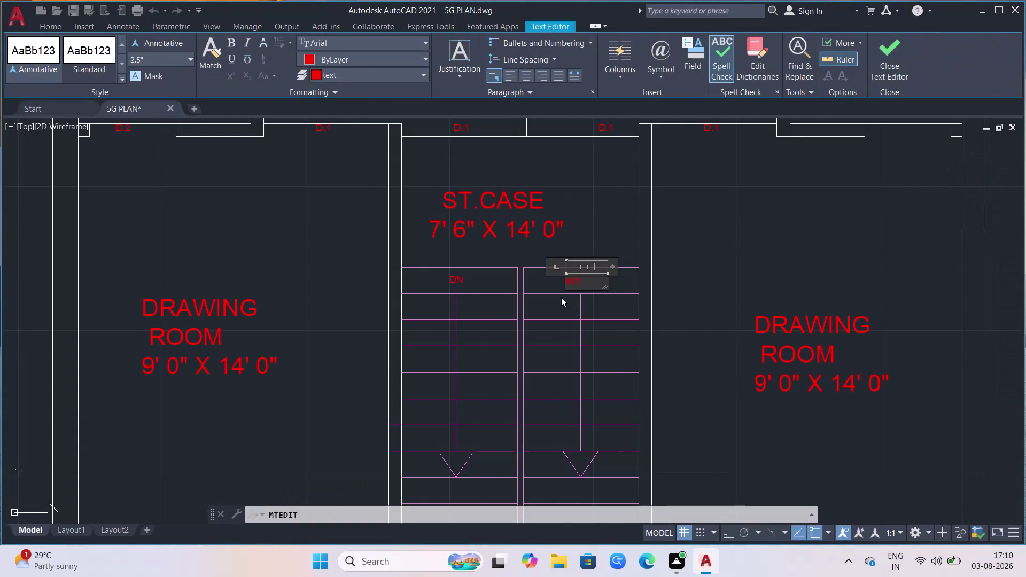
Replace the right stair flight's label text with UP, beside the DN flight.
click(585, 284)
key(BackSpace)
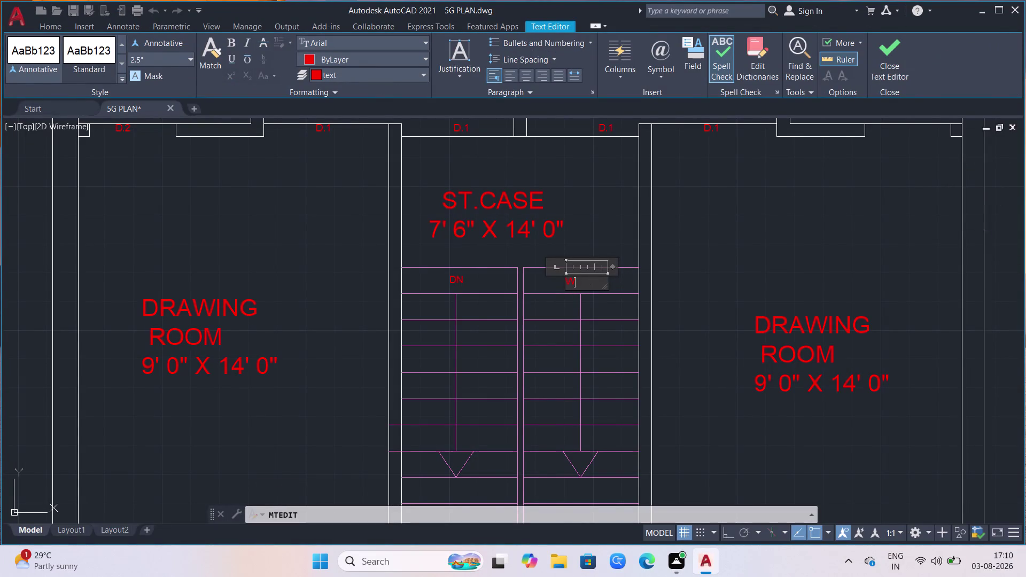
key(BackSpace)
text(UP)
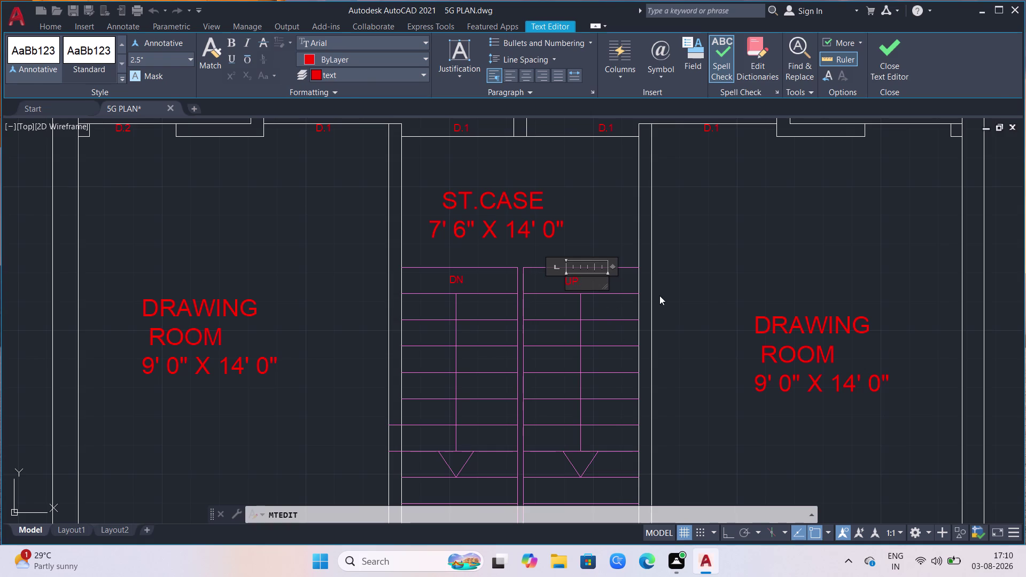
click(728, 229)
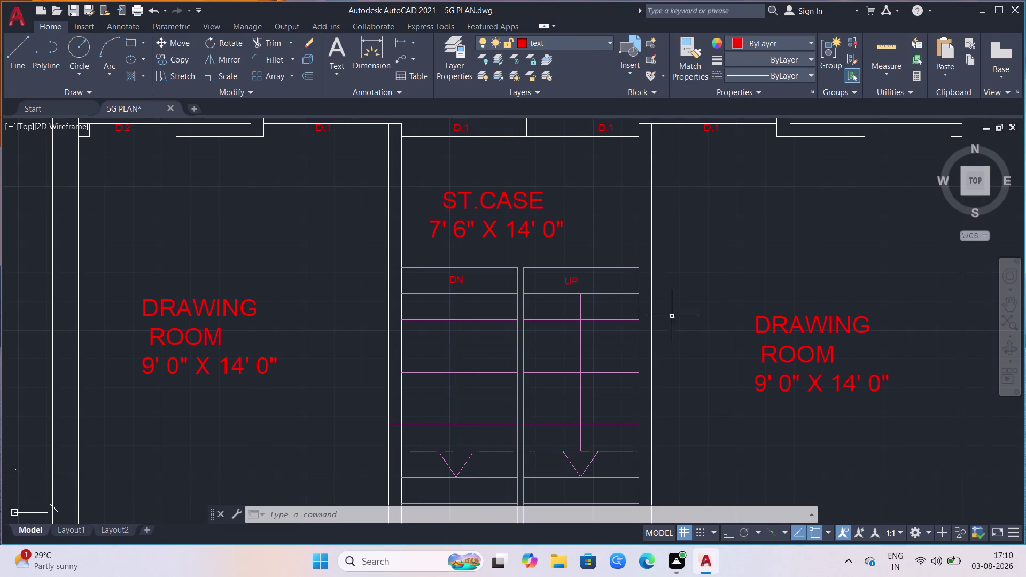
Erase the GATE label, gate lines and PROJECTION text below the staircase.
scroll(down, 3)
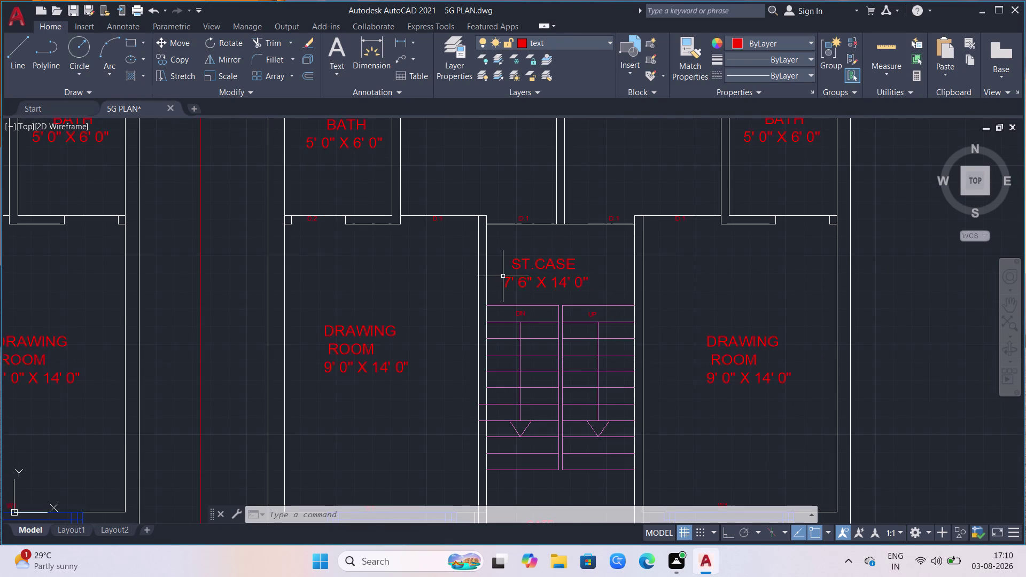
scroll(down, 3)
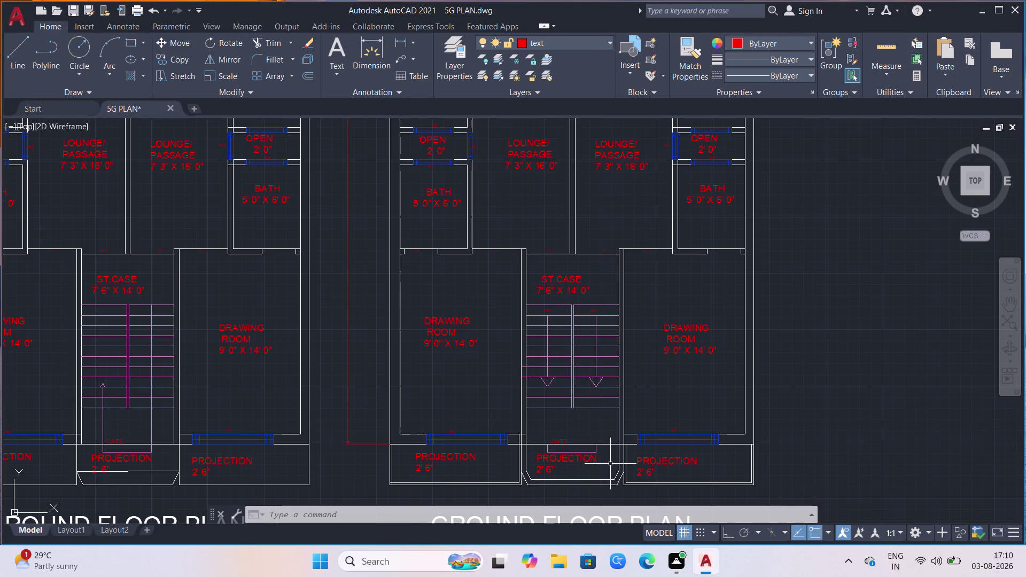
scroll(up, 3)
scroll(up, 3)
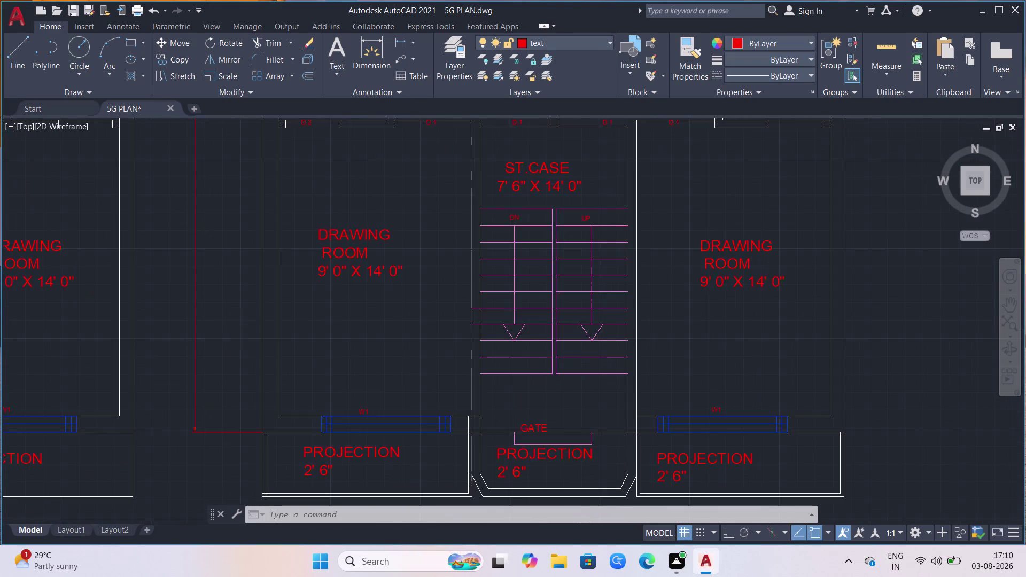
click(595, 432)
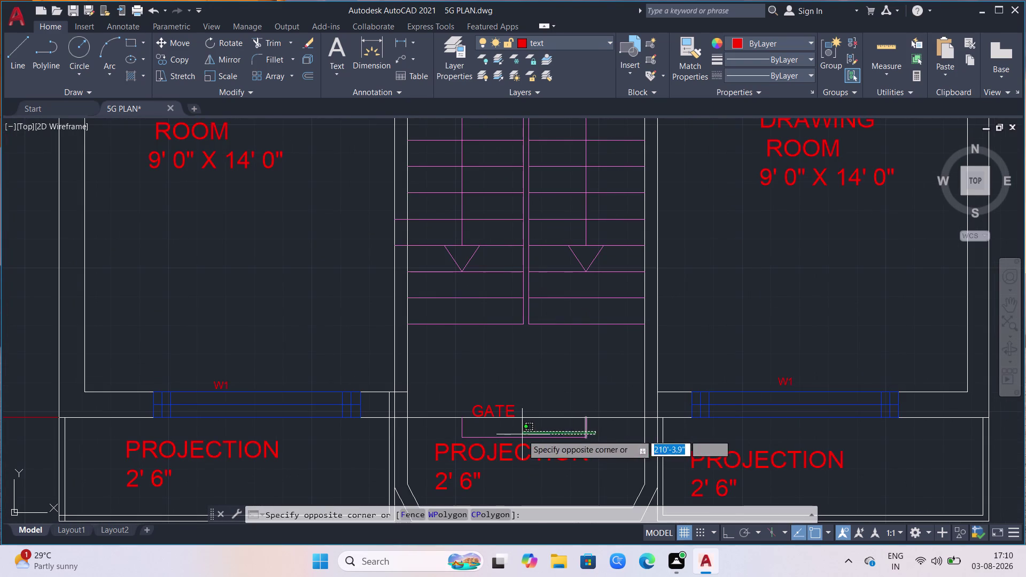
click(427, 464)
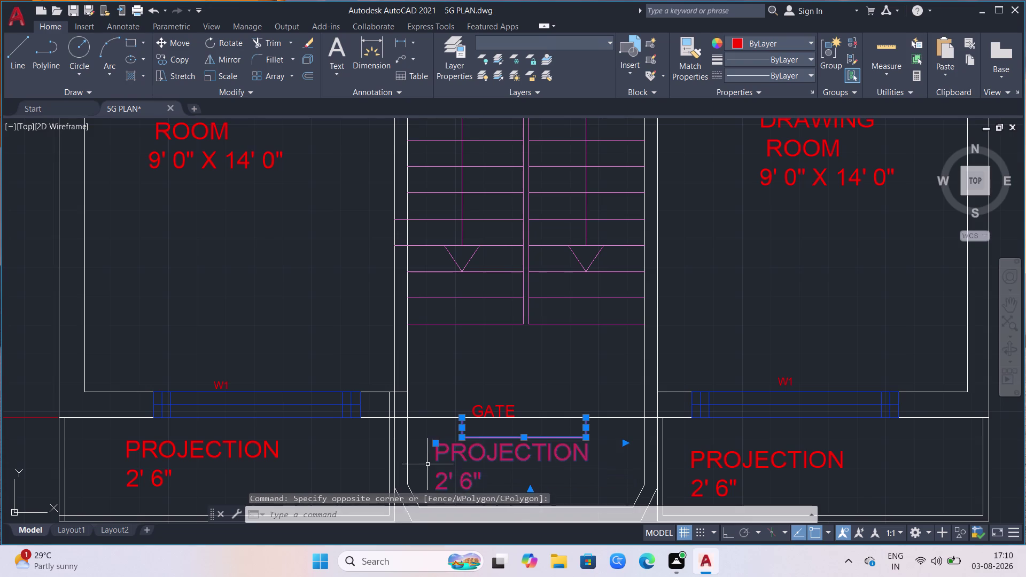
click(512, 413)
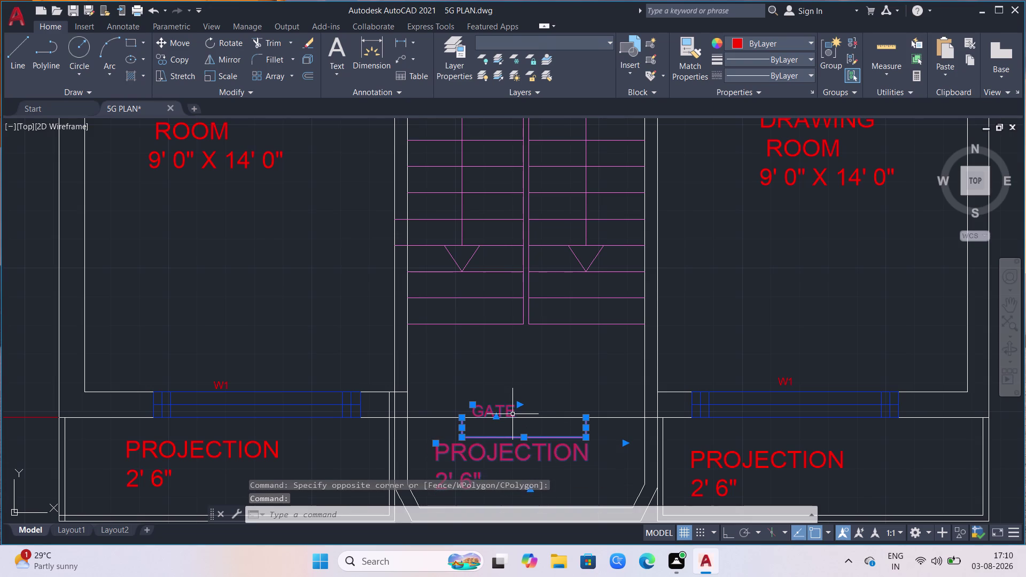
key(Delete)
scroll(down, 3)
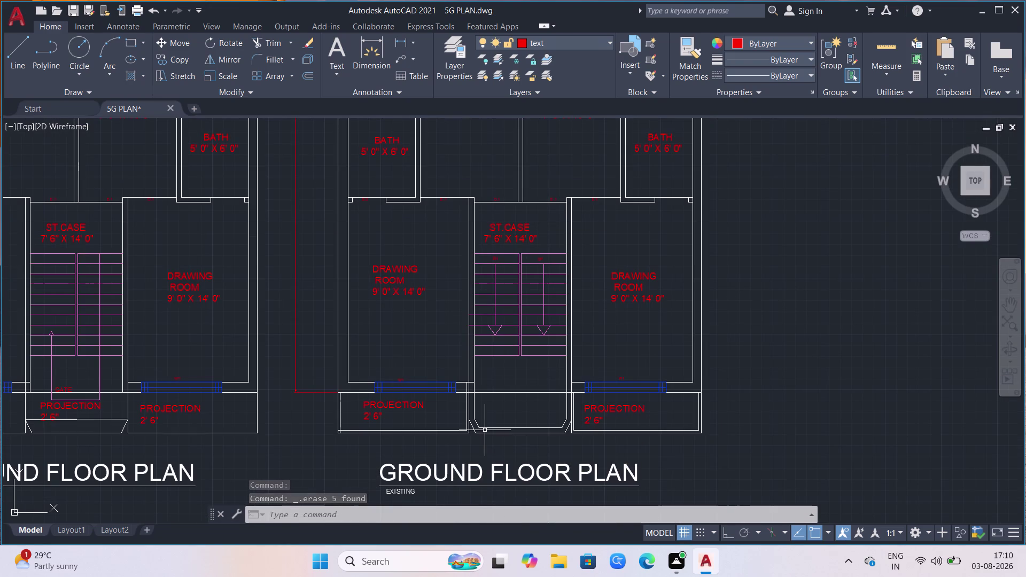
scroll(up, 3)
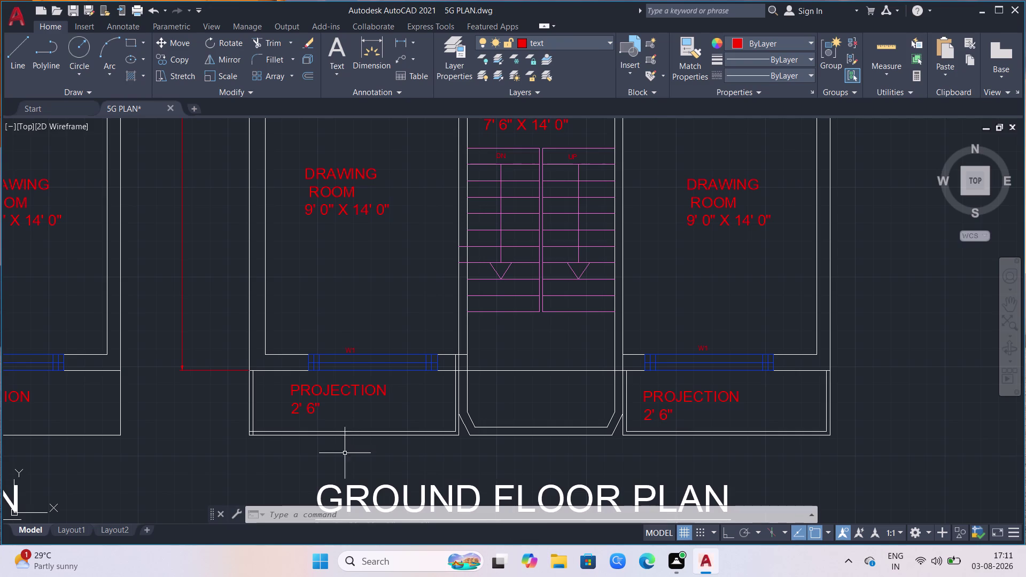
scroll(up, 3)
scroll(up, 3)
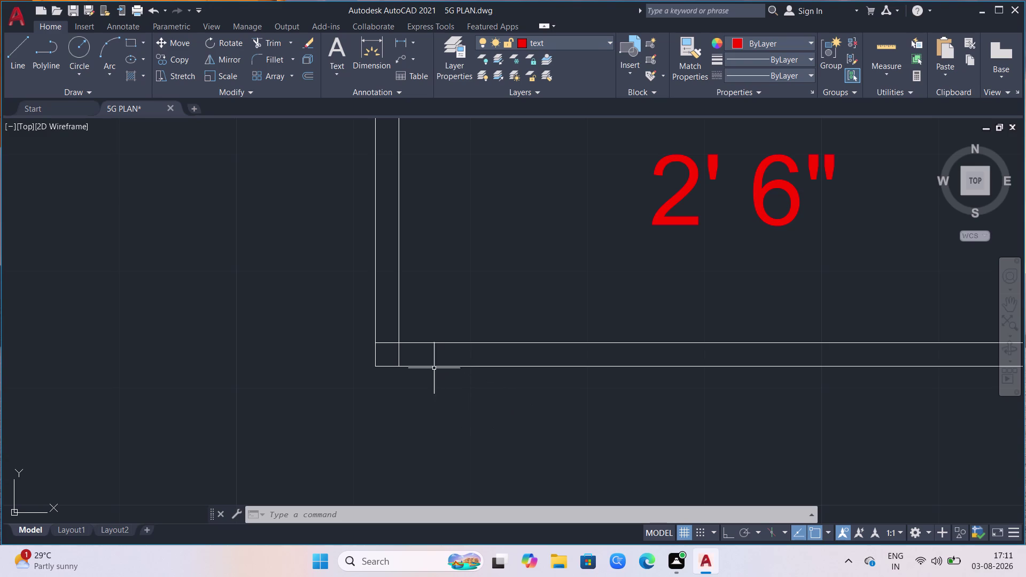
Trim the two overlapping line ends at the projection corner.
text(TR)
key(Return)
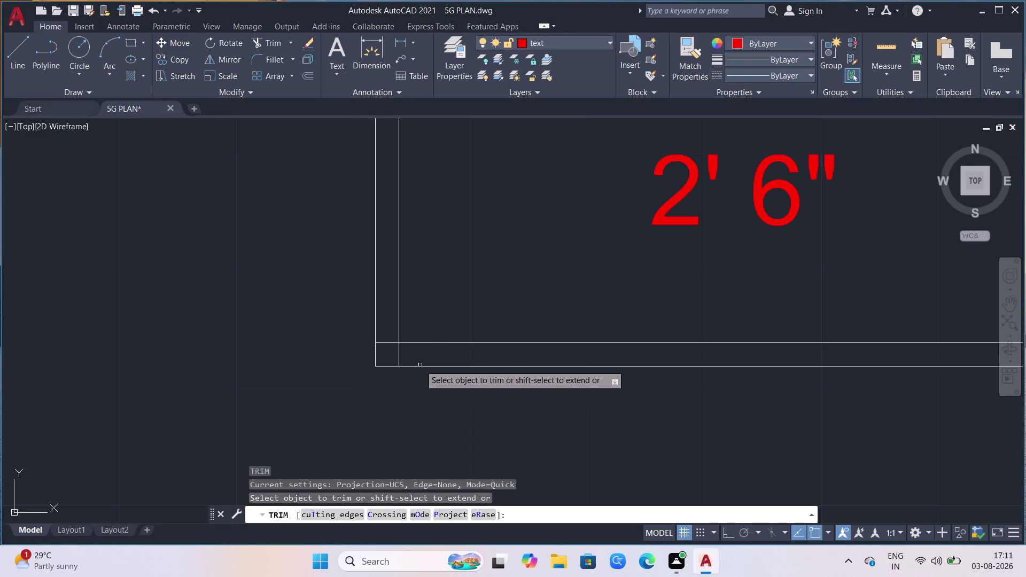
click(400, 361)
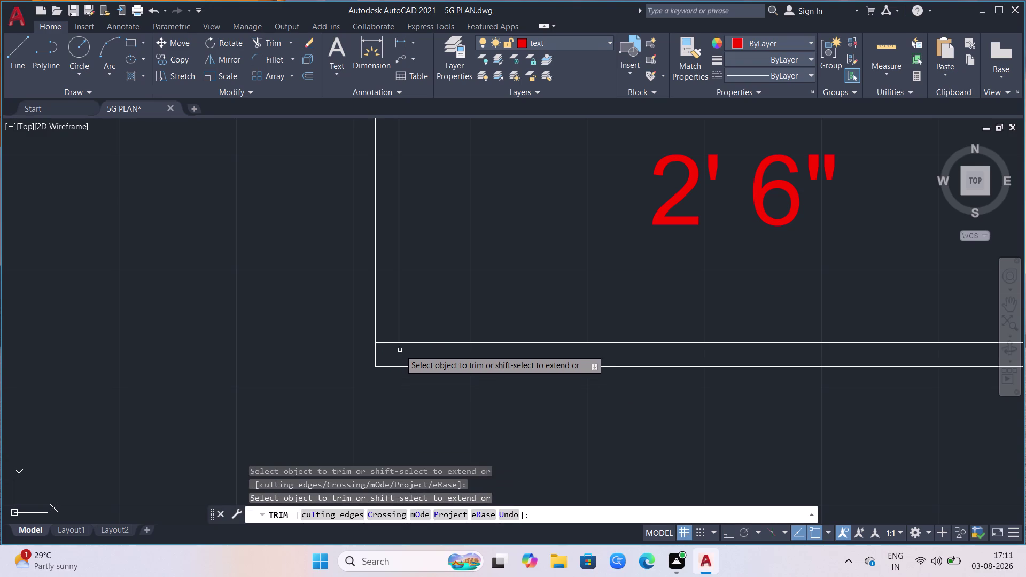
click(388, 343)
scroll(down, 3)
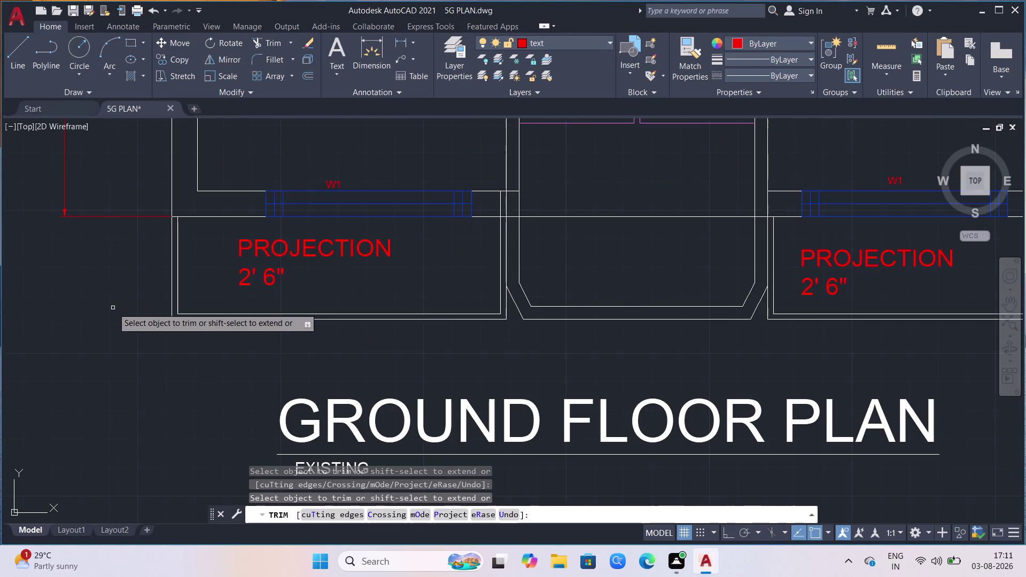
scroll(down, 3)
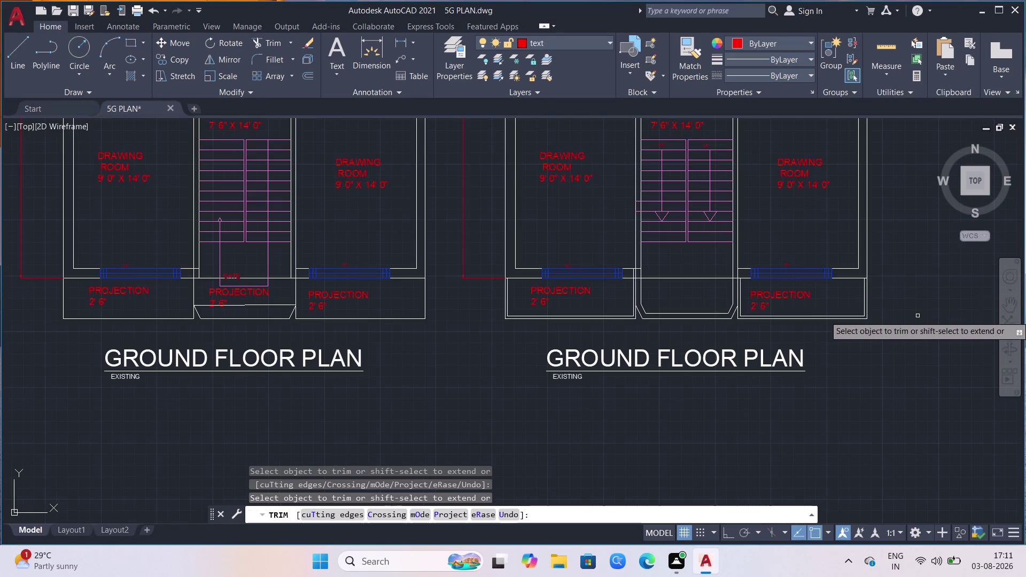
scroll(up, 3)
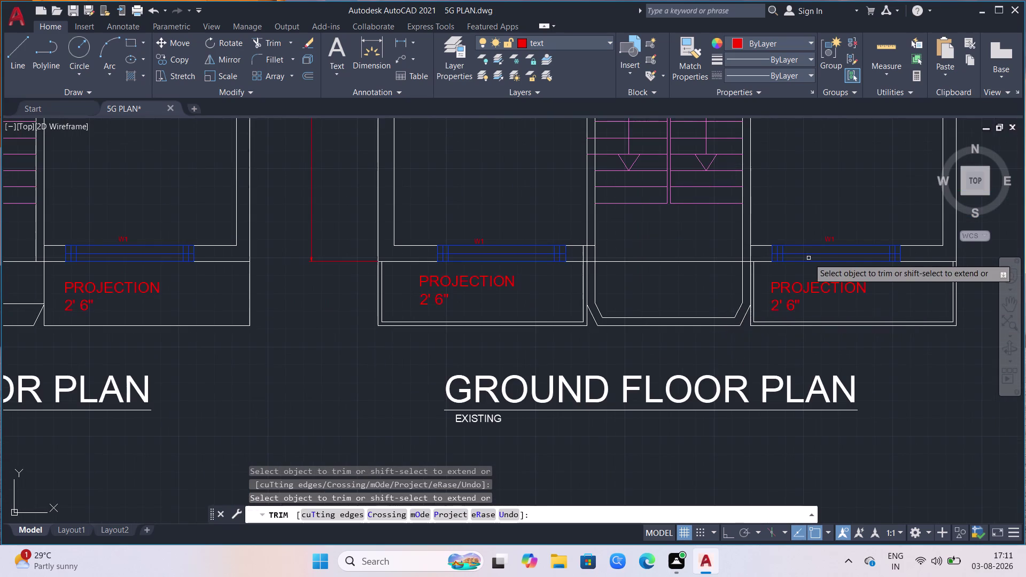
scroll(up, 3)
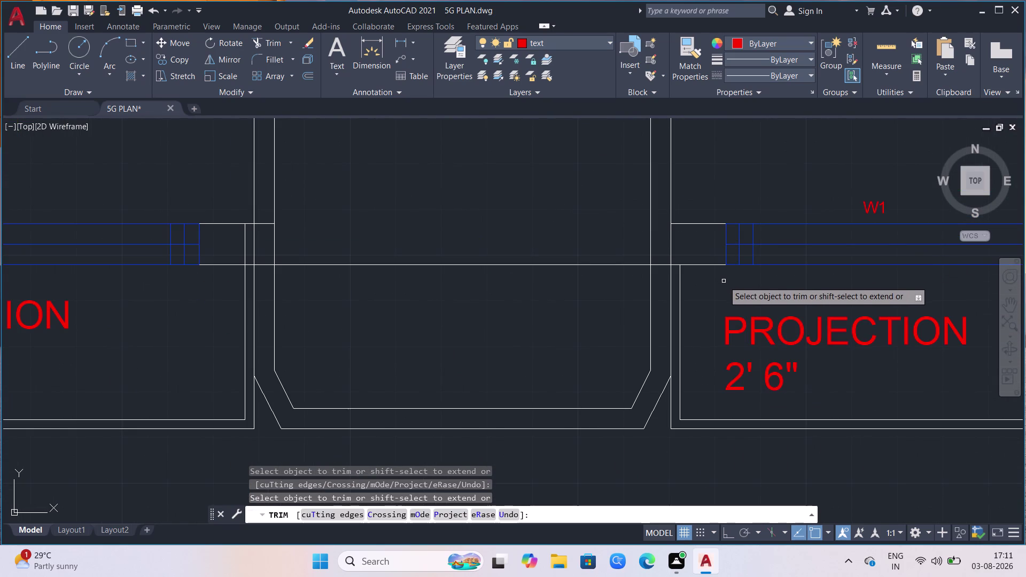
Trim the two extra lines inside the opening below the staircase.
click(680, 336)
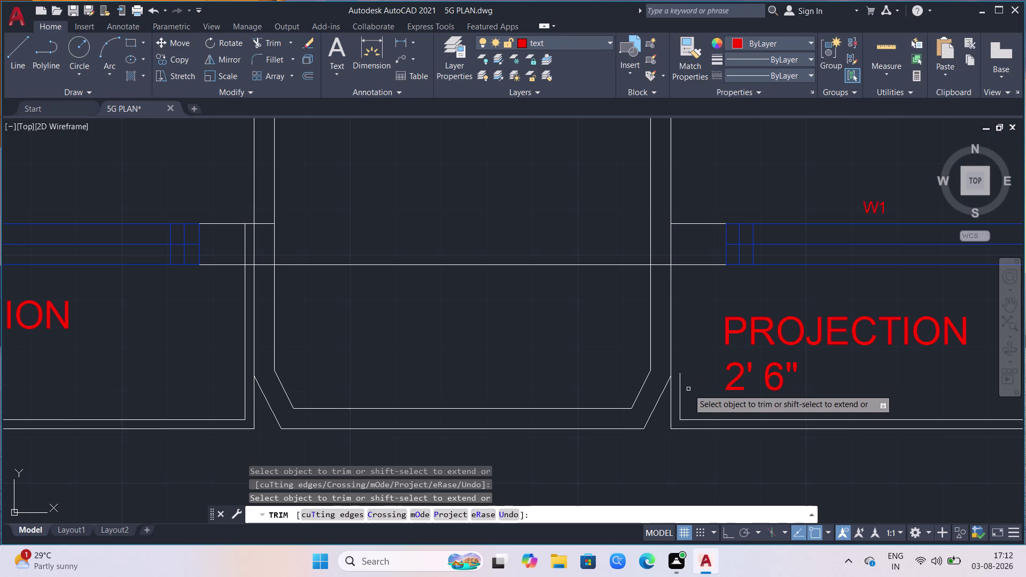
click(682, 395)
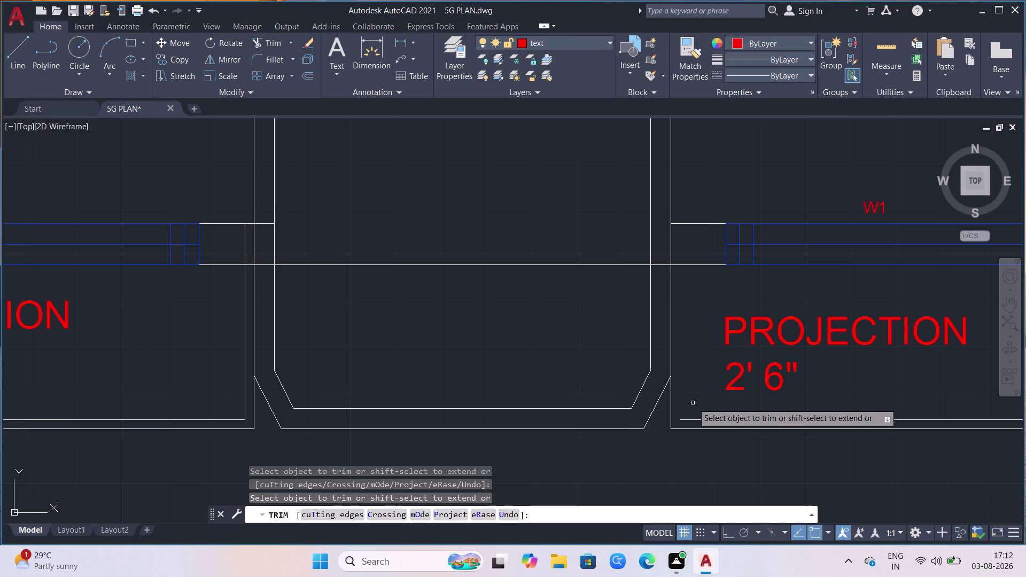
key(Escape)
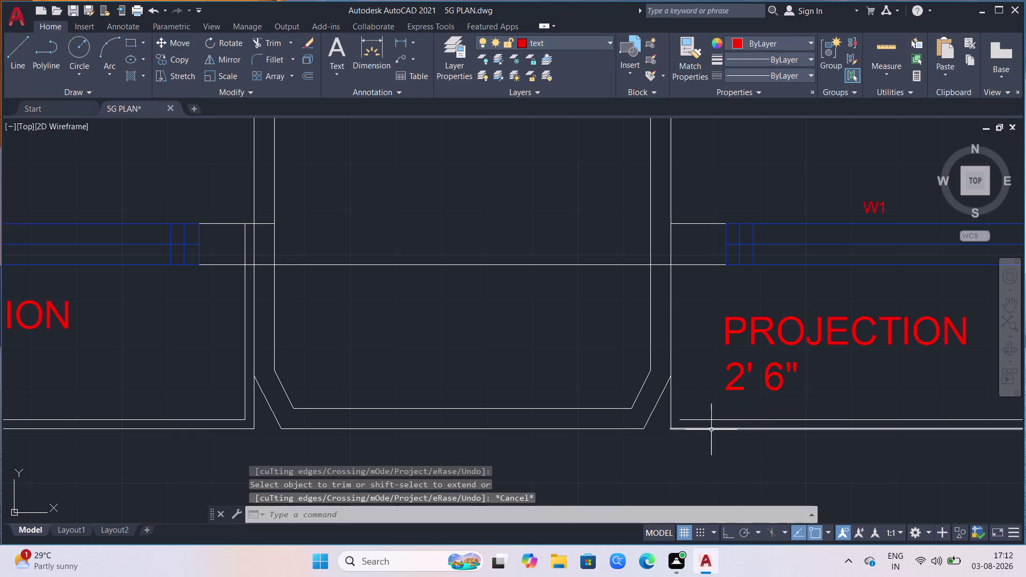
click(670, 393)
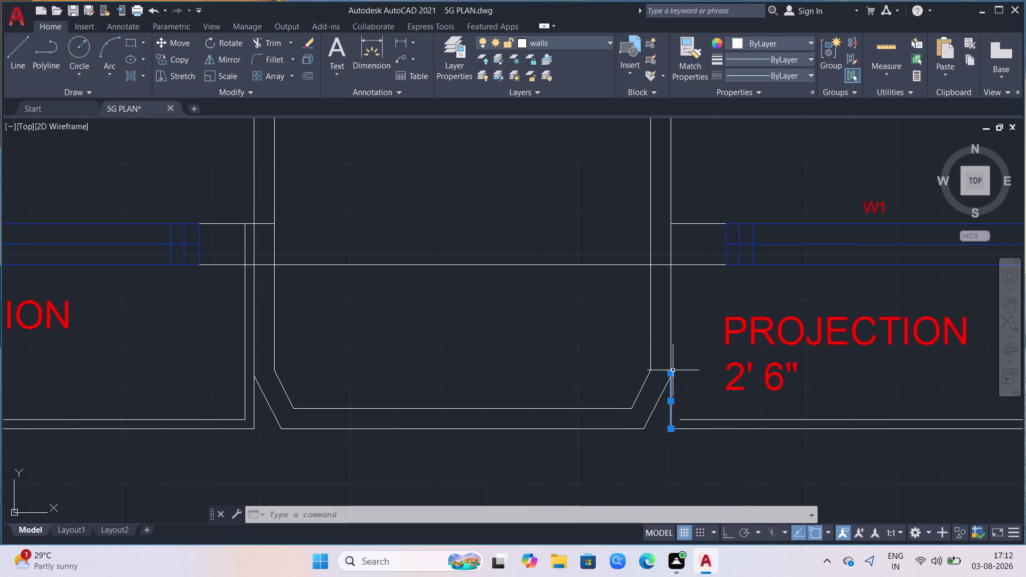
Offset the opening's right slanted edge line by 2 units.
key(o)
key(Return)
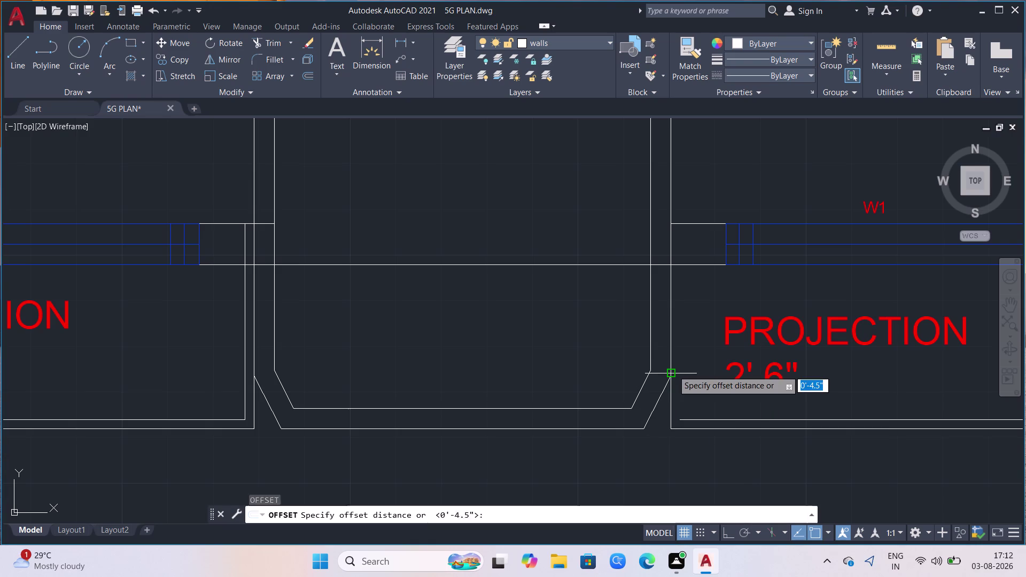
click(673, 370)
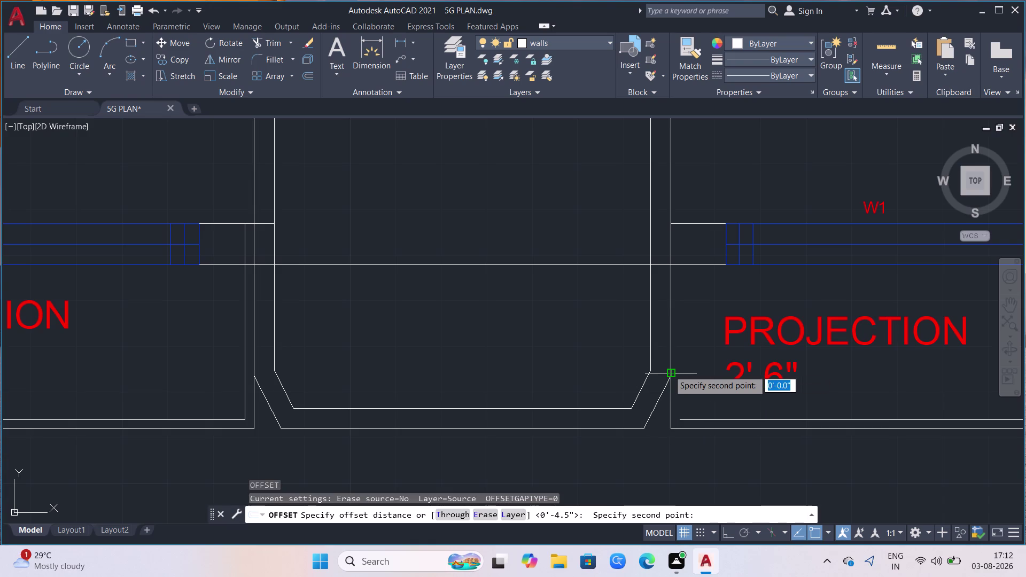
key(2)
key(Return)
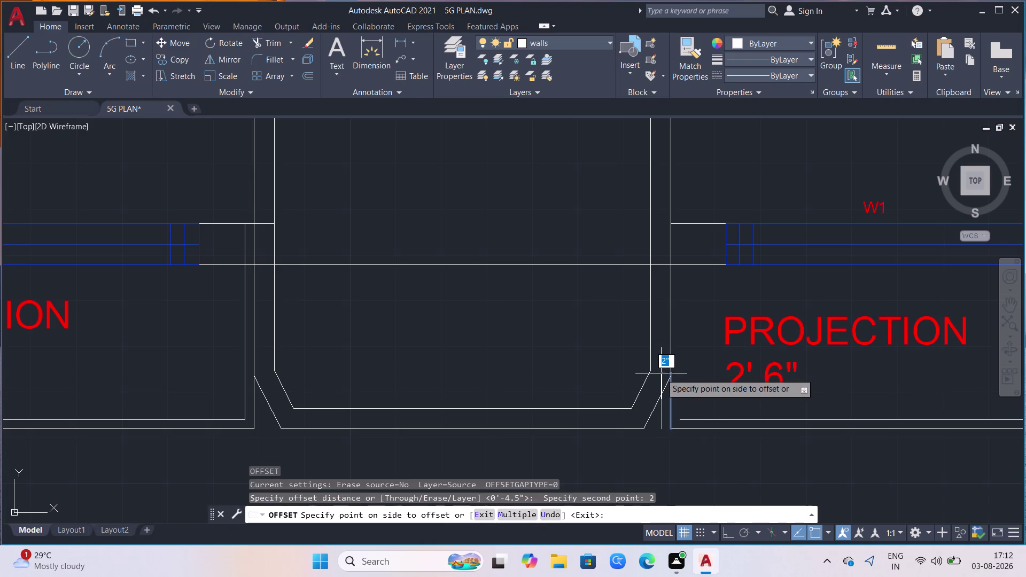
click(661, 374)
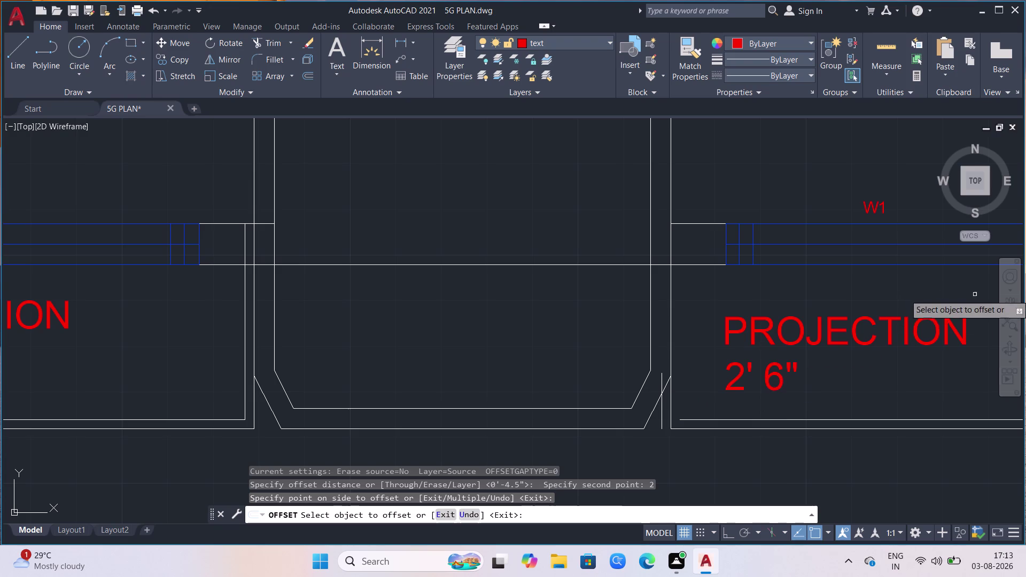
key(Escape)
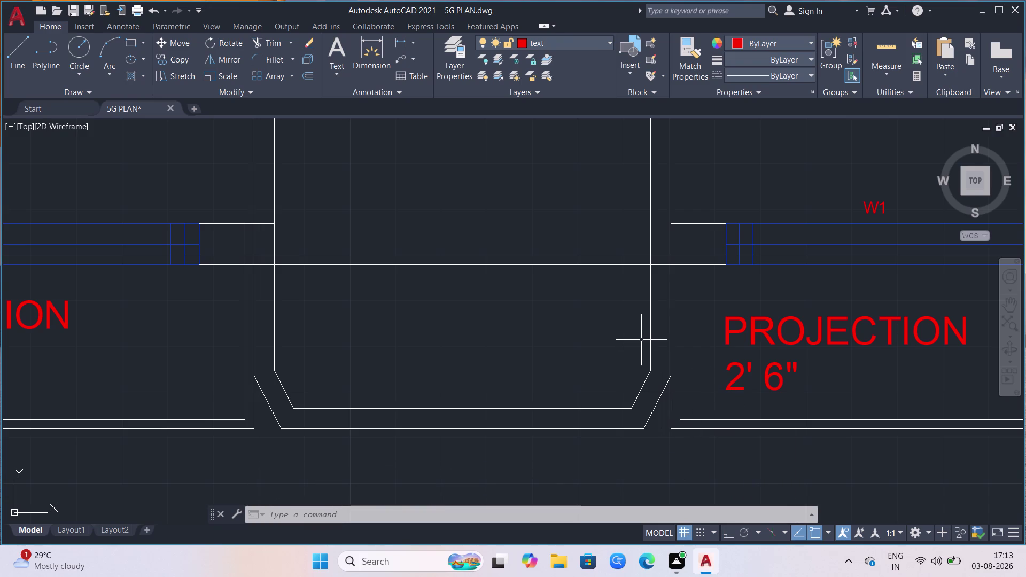
Fence-trim the offset slanted edge where it crosses the projection wall.
key(t)
key(r)
key(Return)
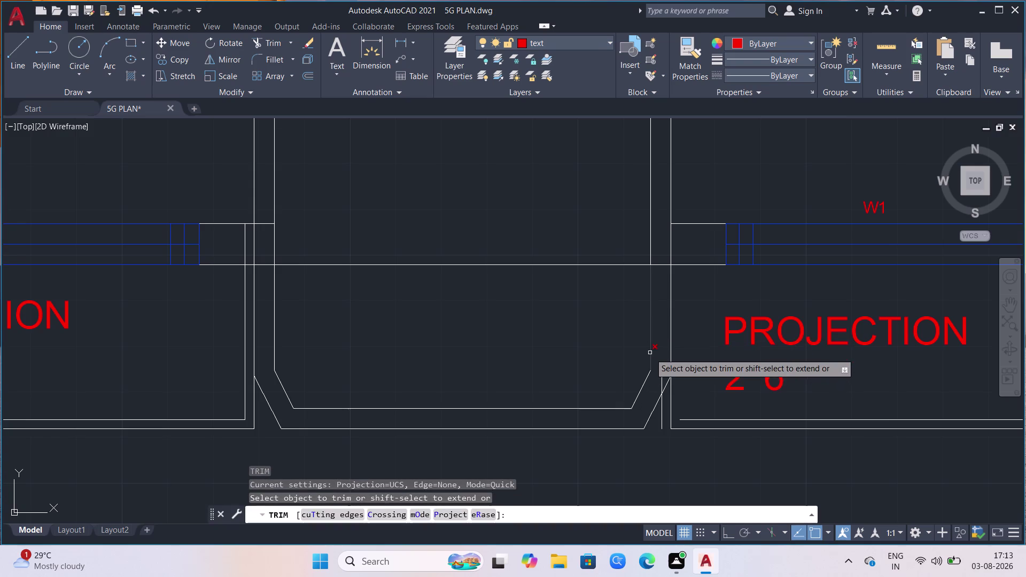
click(659, 380)
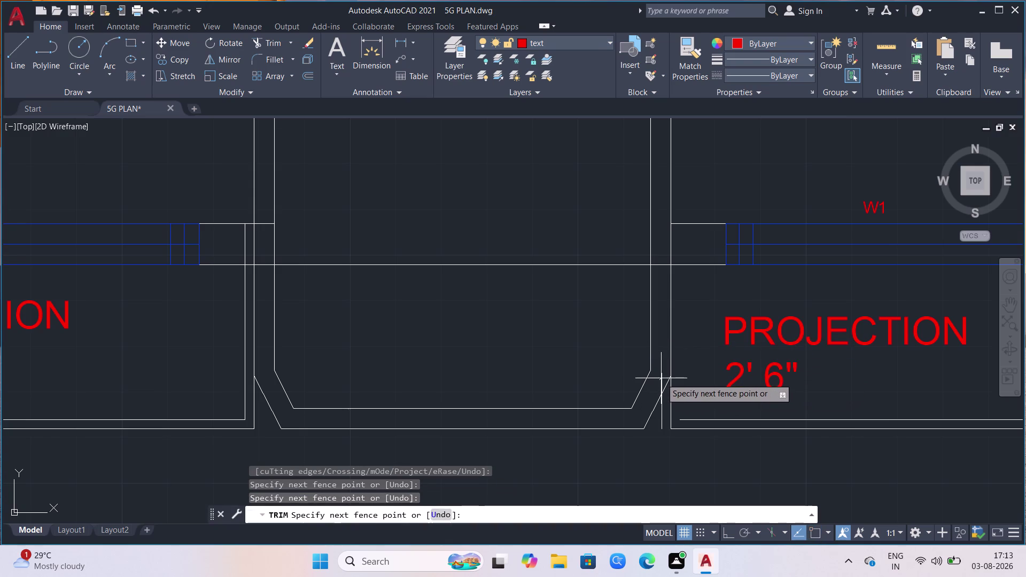
click(666, 379)
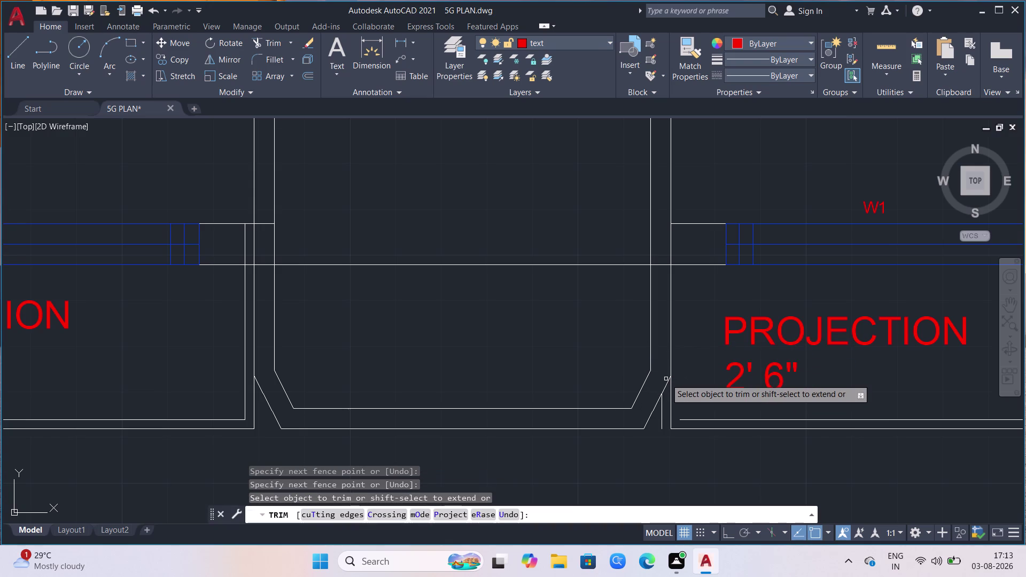
Trim the remaining stray line ends along the corner's bottom line.
click(689, 420)
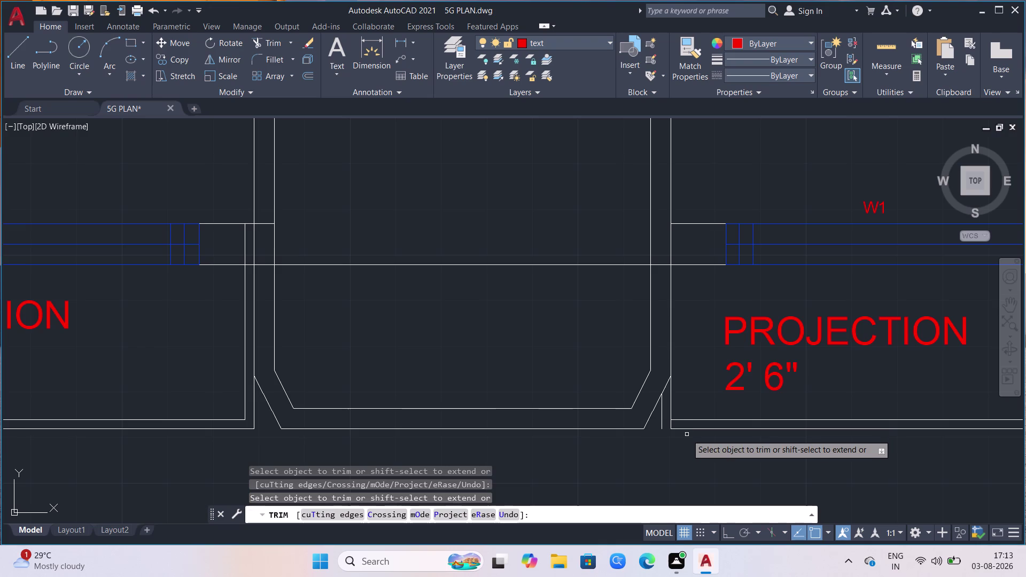
click(687, 428)
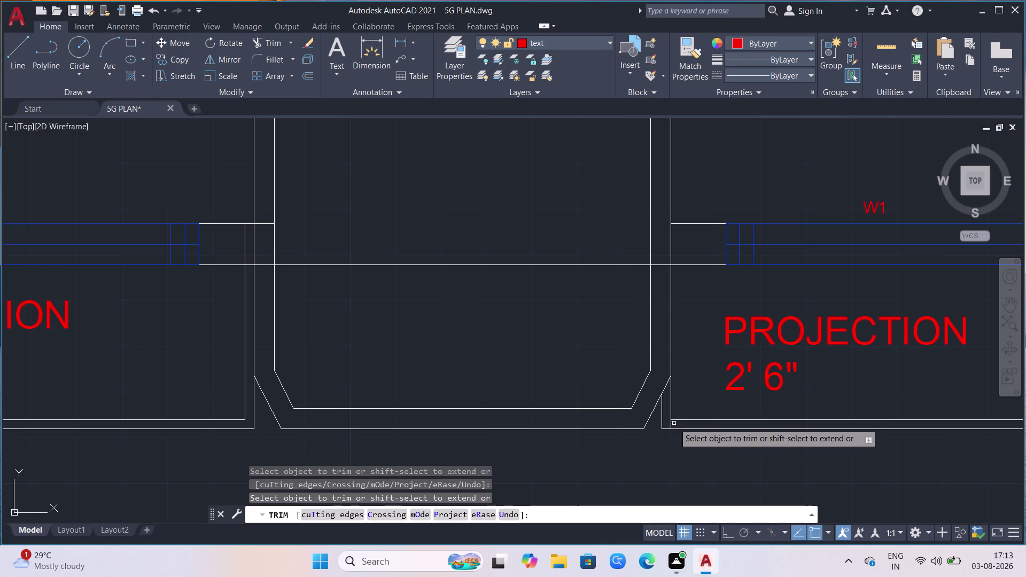
click(672, 425)
scroll(down, 3)
scroll(up, 3)
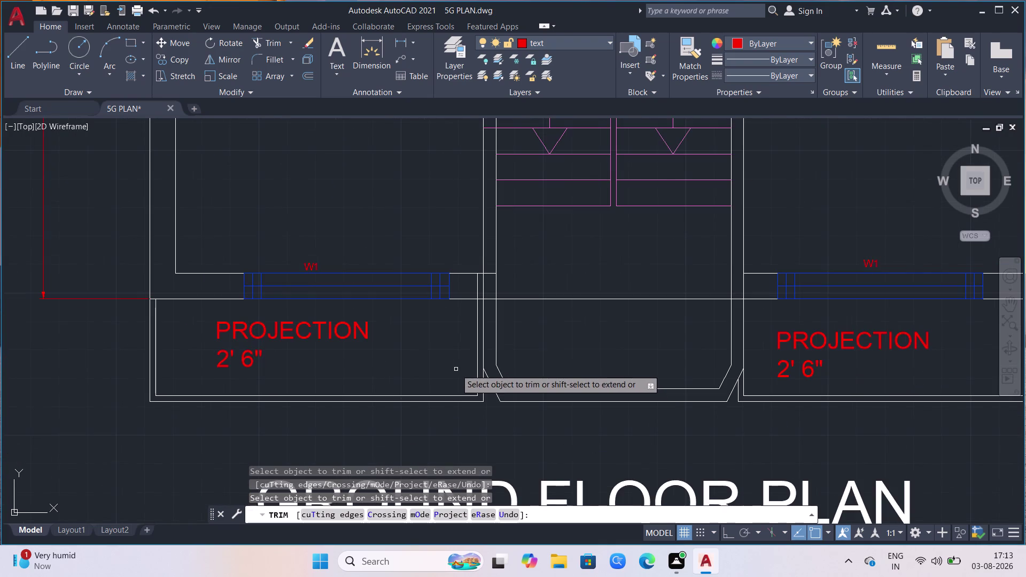
scroll(up, 3)
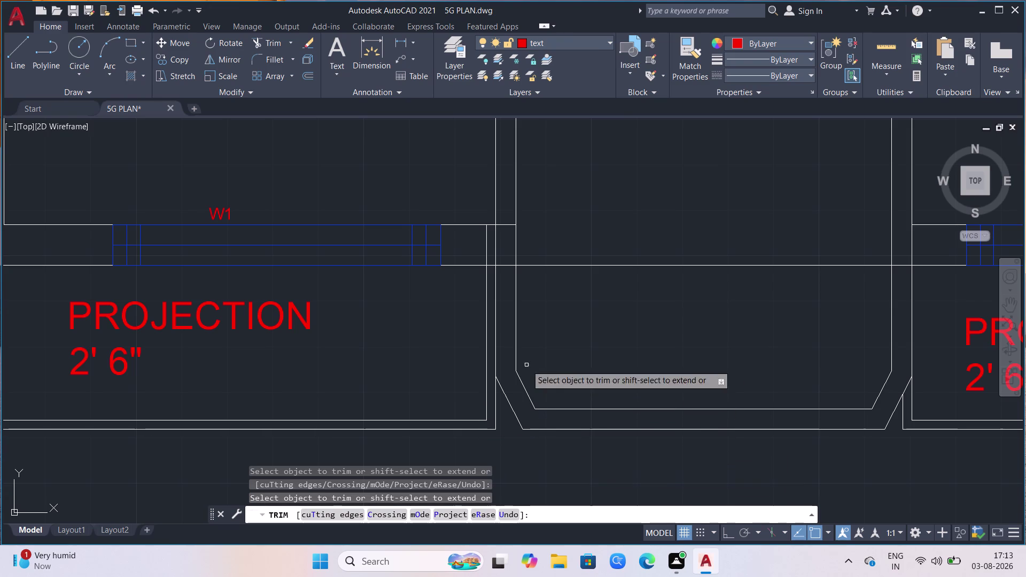
scroll(up, 3)
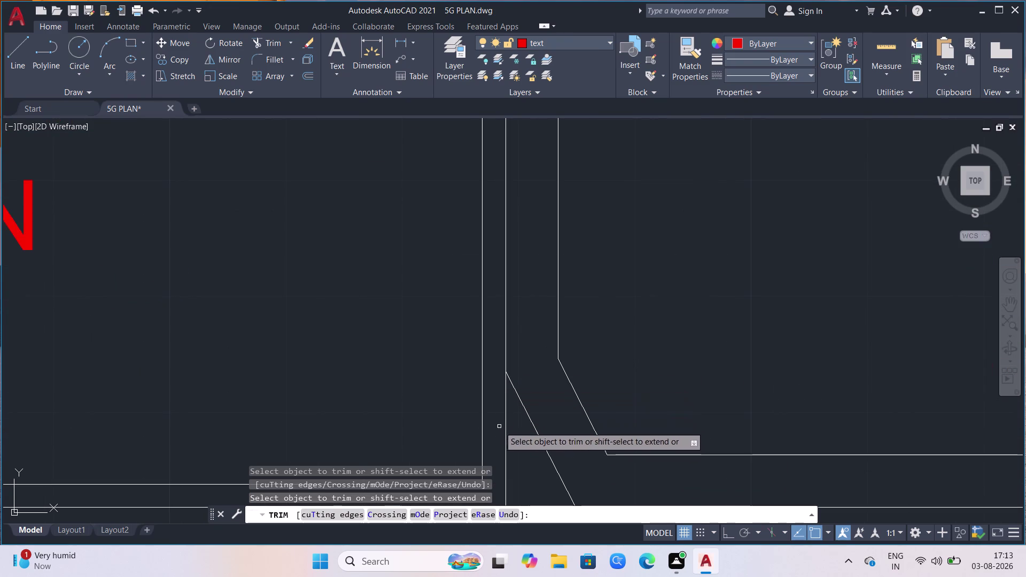
scroll(down, 3)
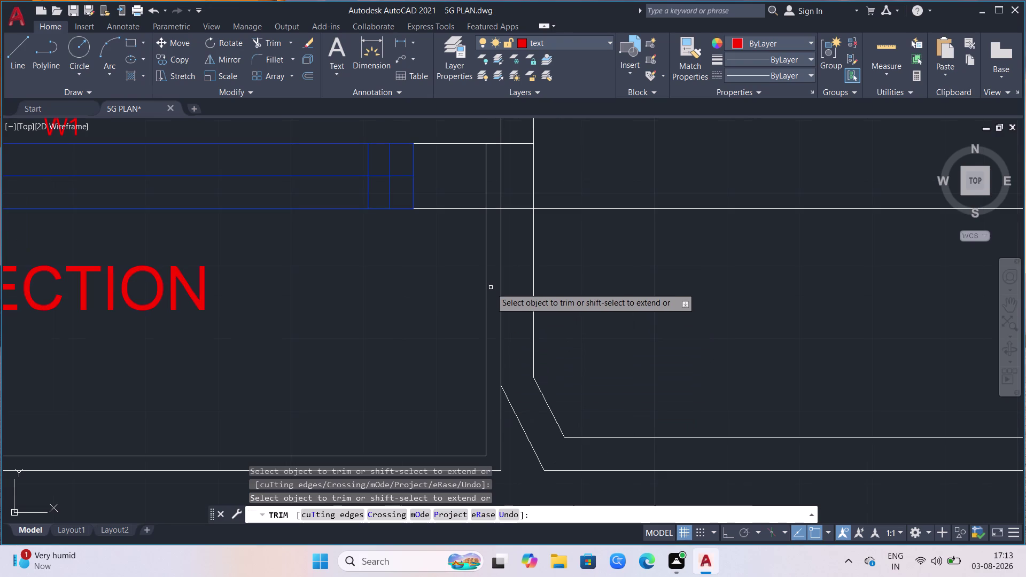
key(Escape)
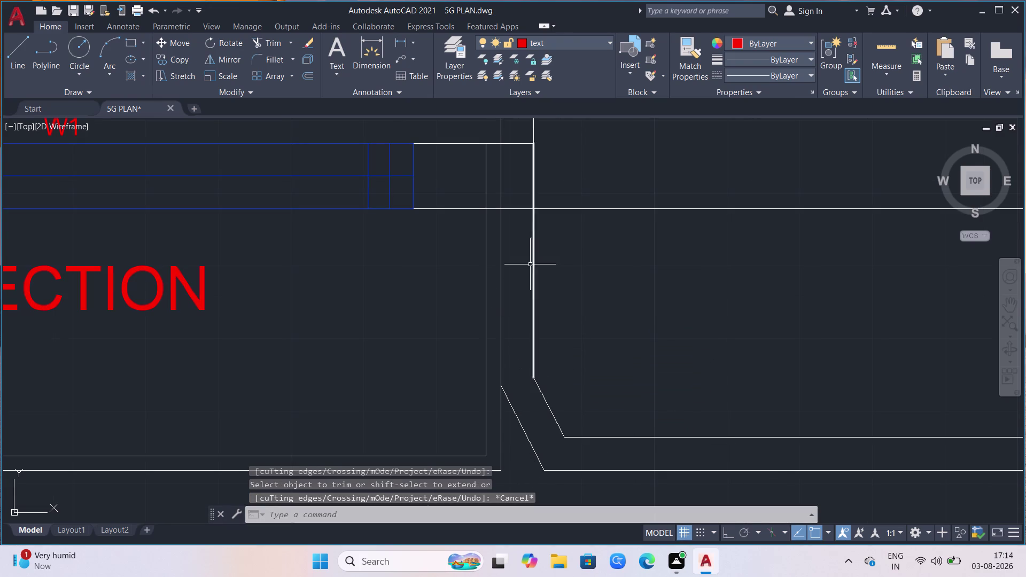
Offset the short vertical line at the angled corner 2 units to the right.
key(o)
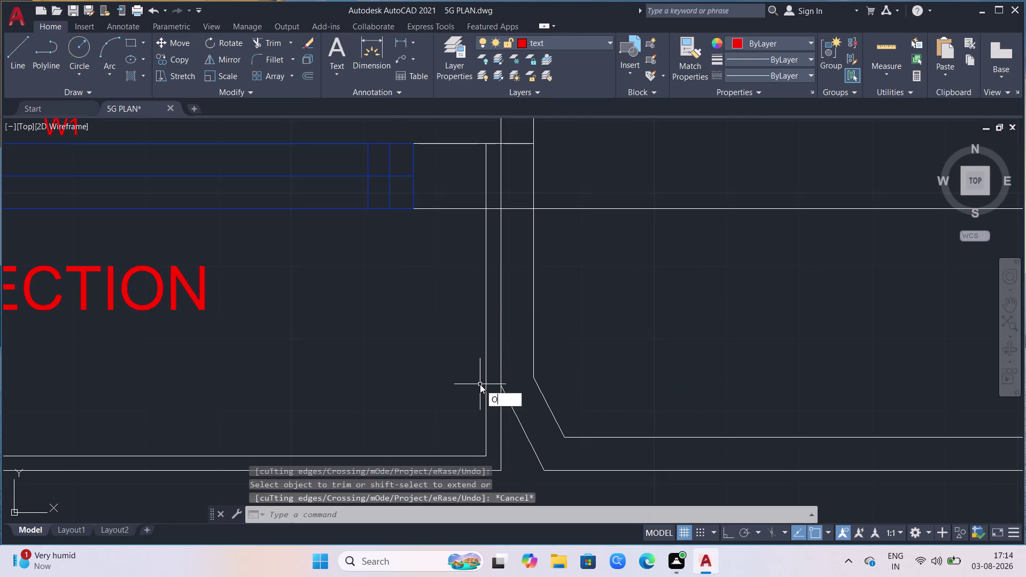
key(Return)
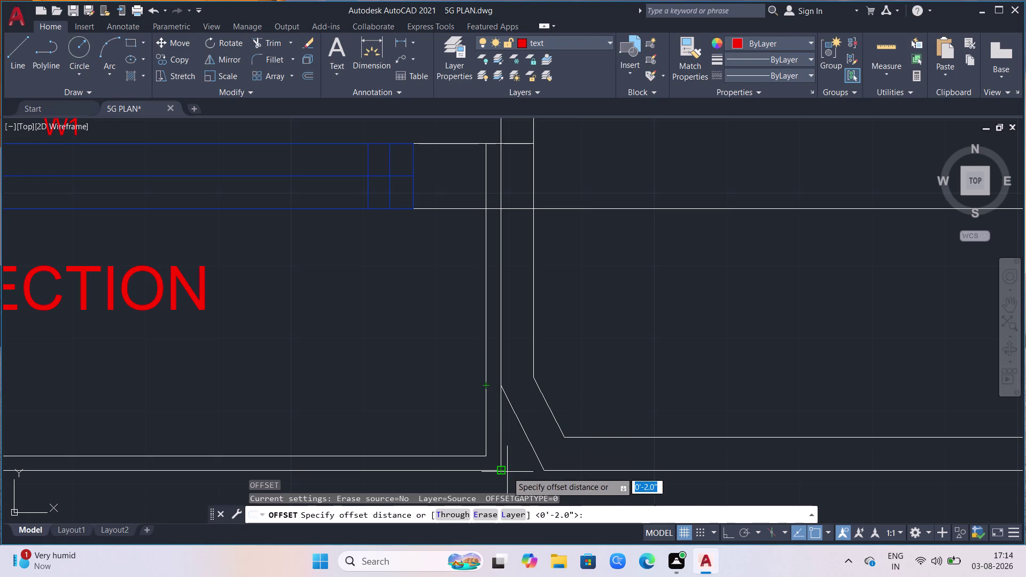
click(508, 472)
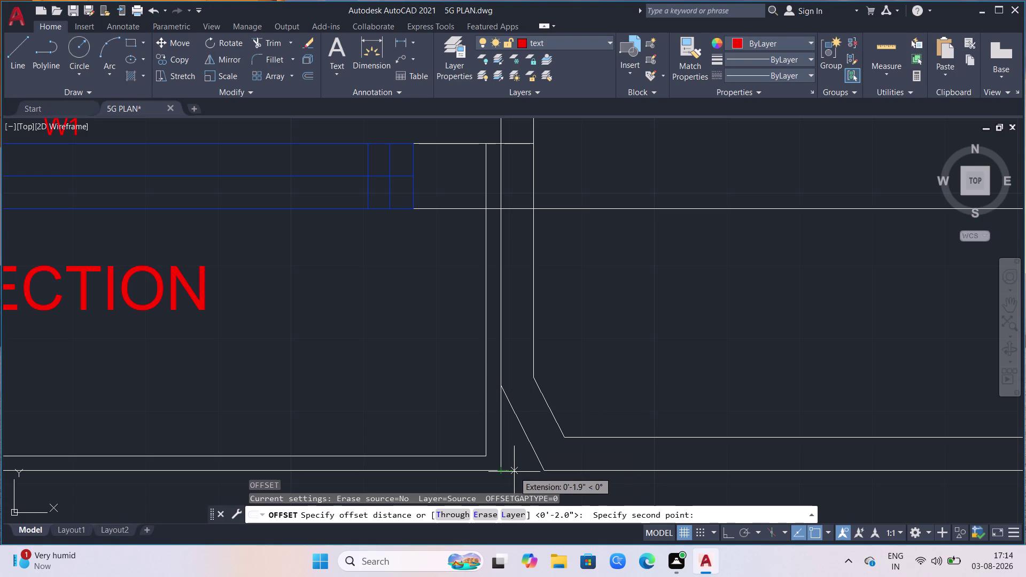
key(2)
key(Return)
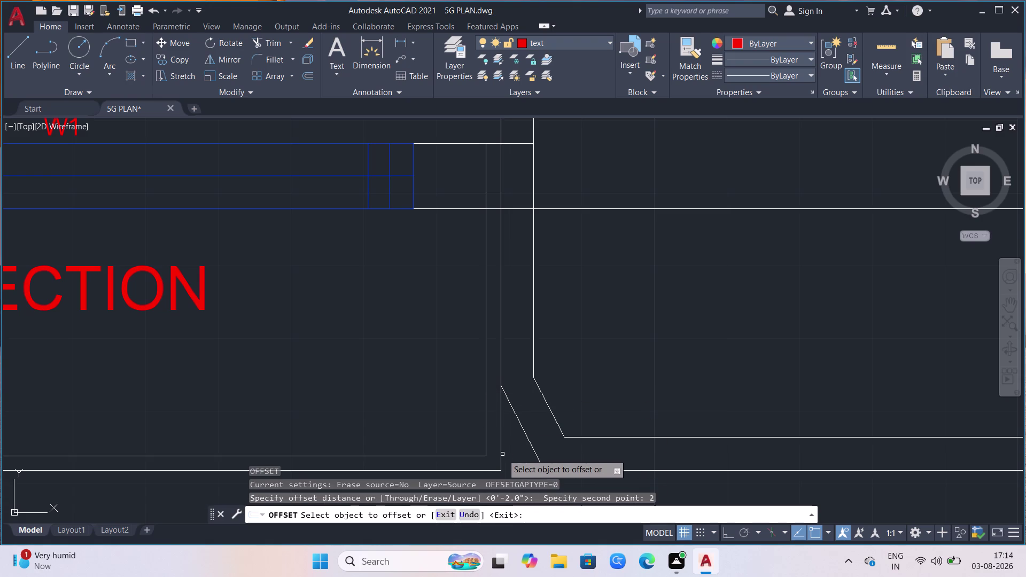
click(501, 454)
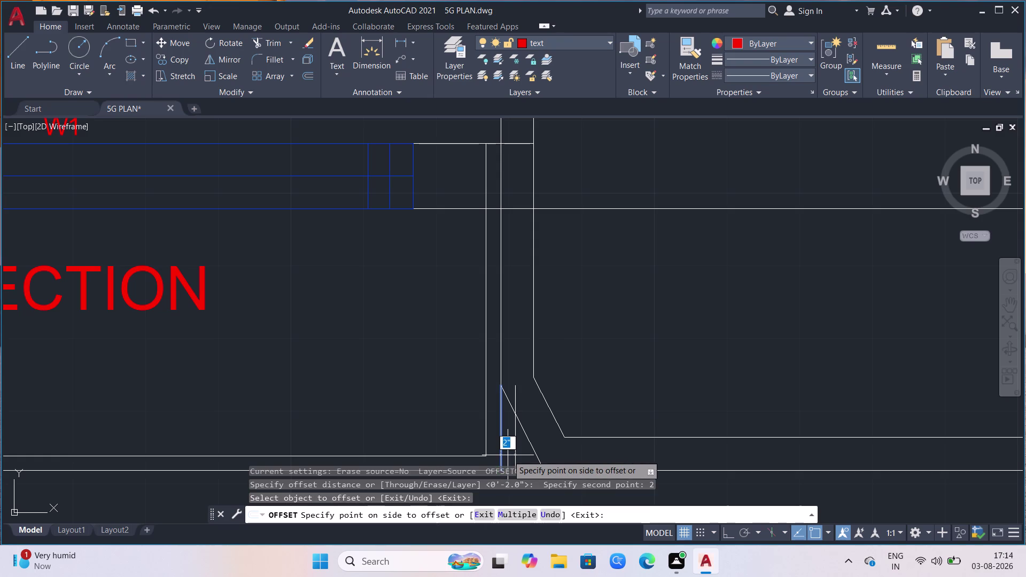
click(508, 455)
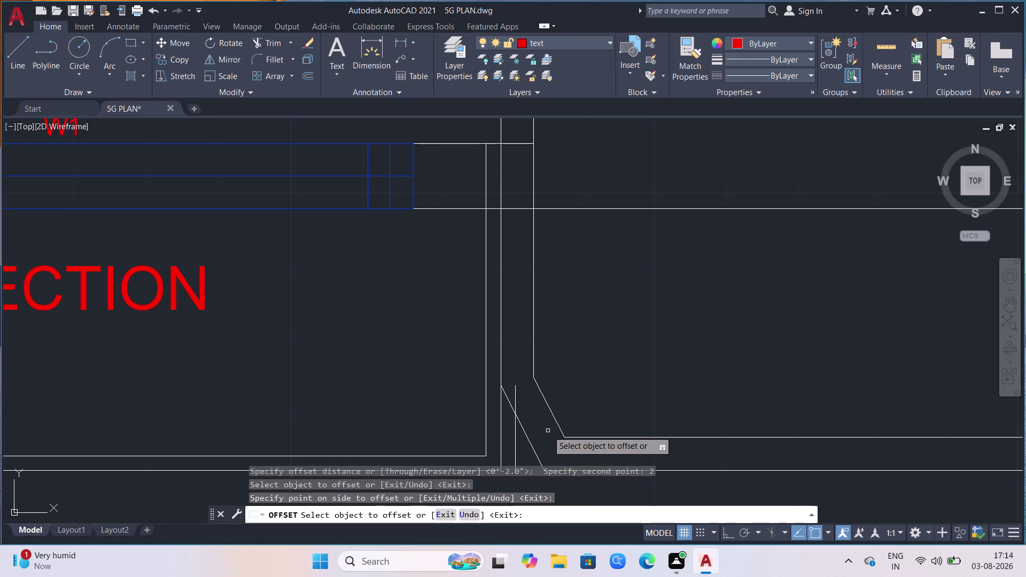
scroll(down, 3)
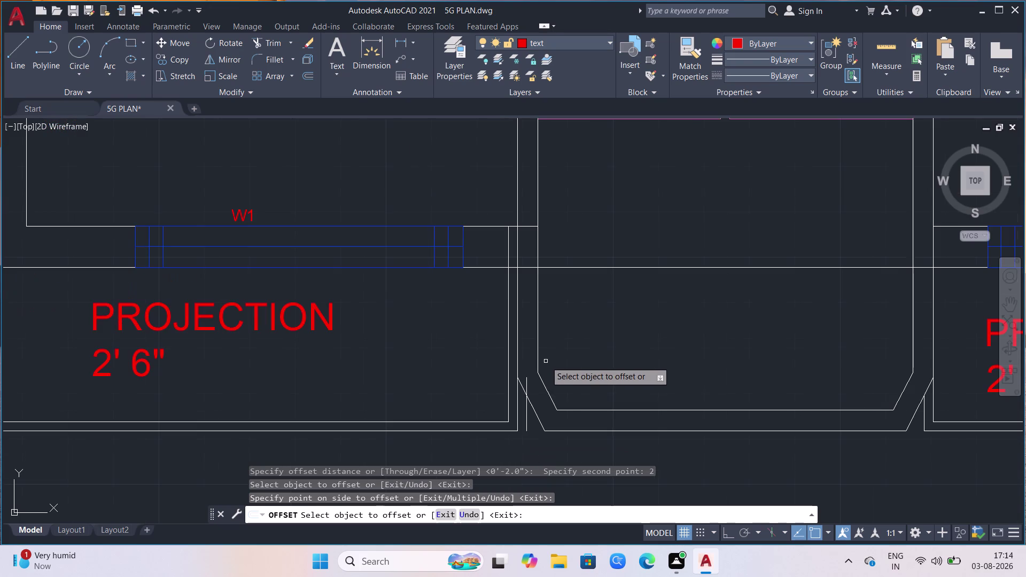
scroll(up, 3)
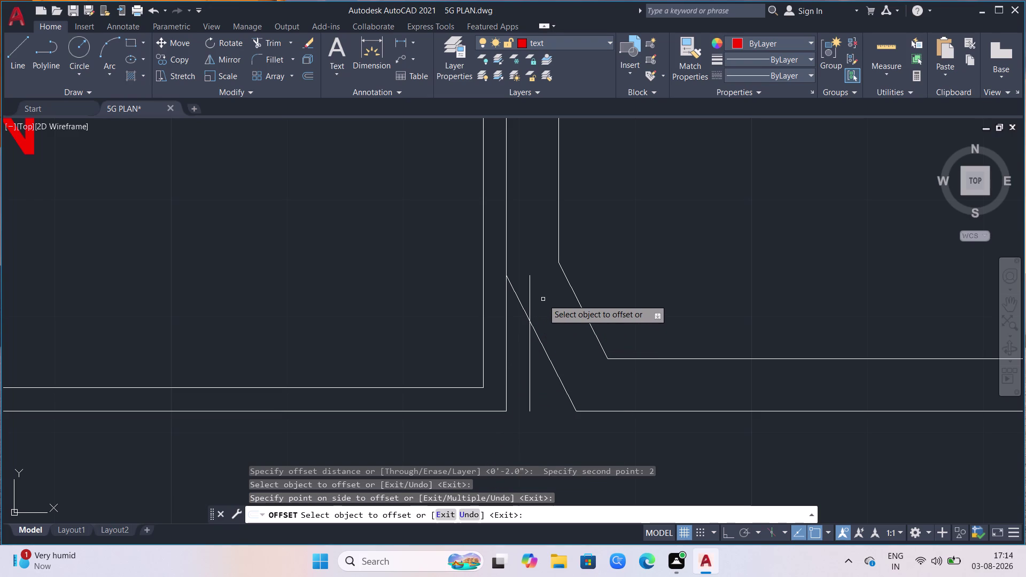
scroll(down, 3)
scroll(up, 3)
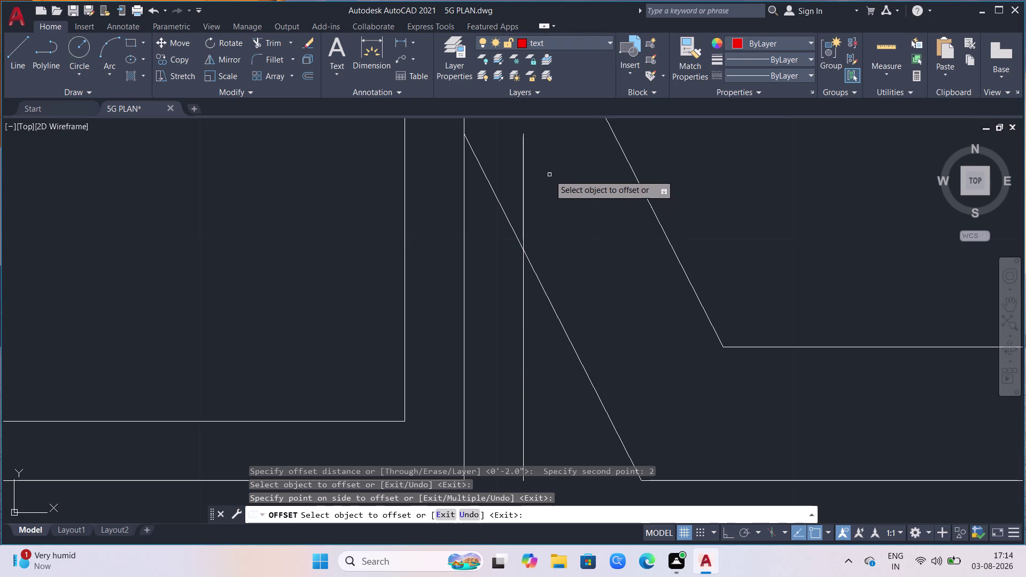
scroll(down, 3)
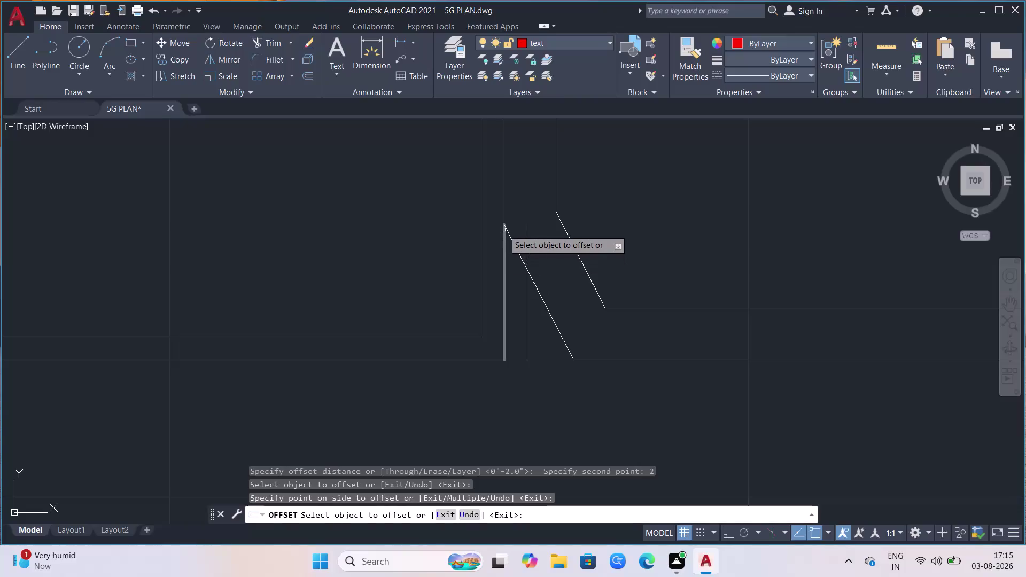
scroll(down, 3)
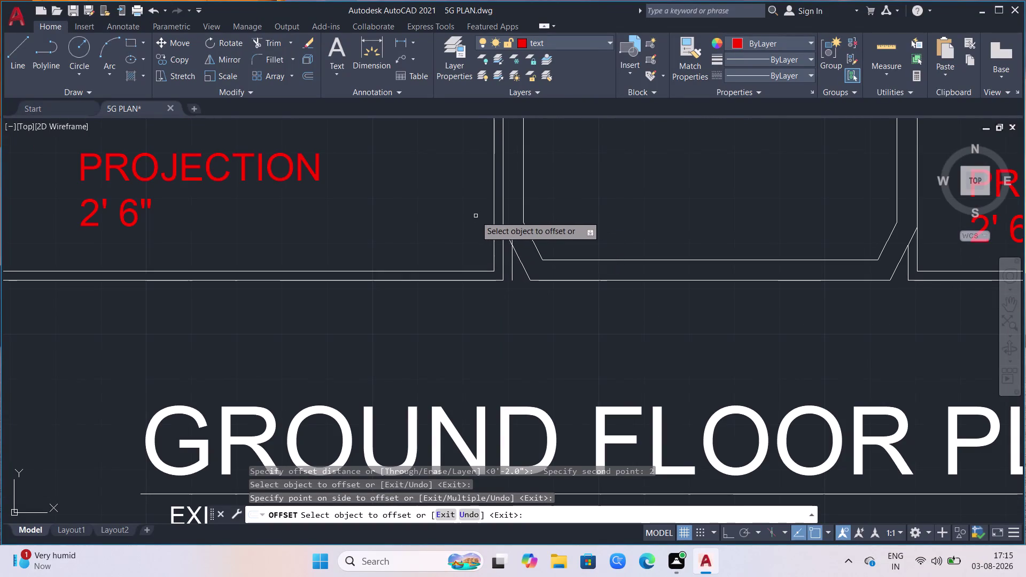
scroll(down, 3)
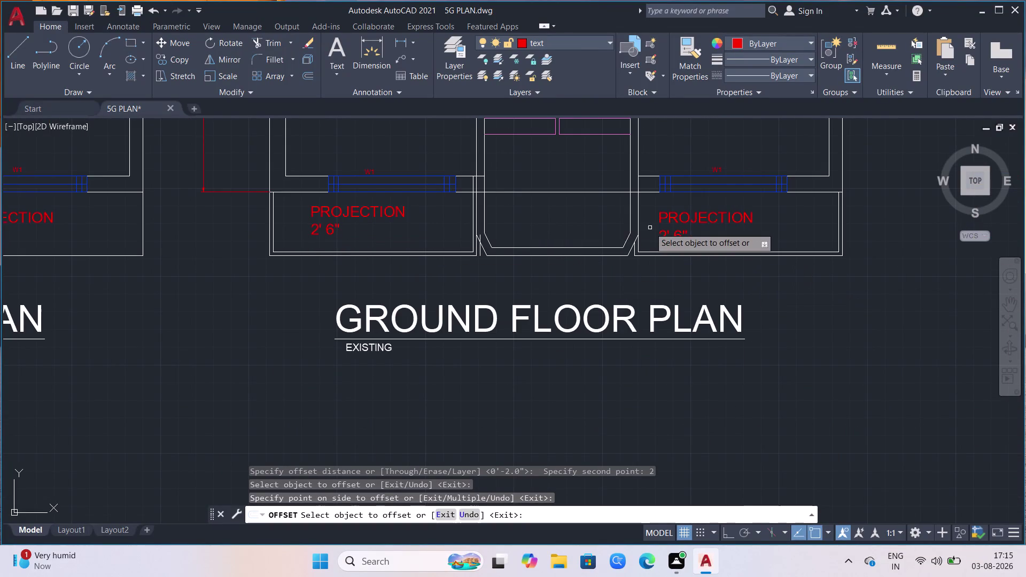
scroll(up, 3)
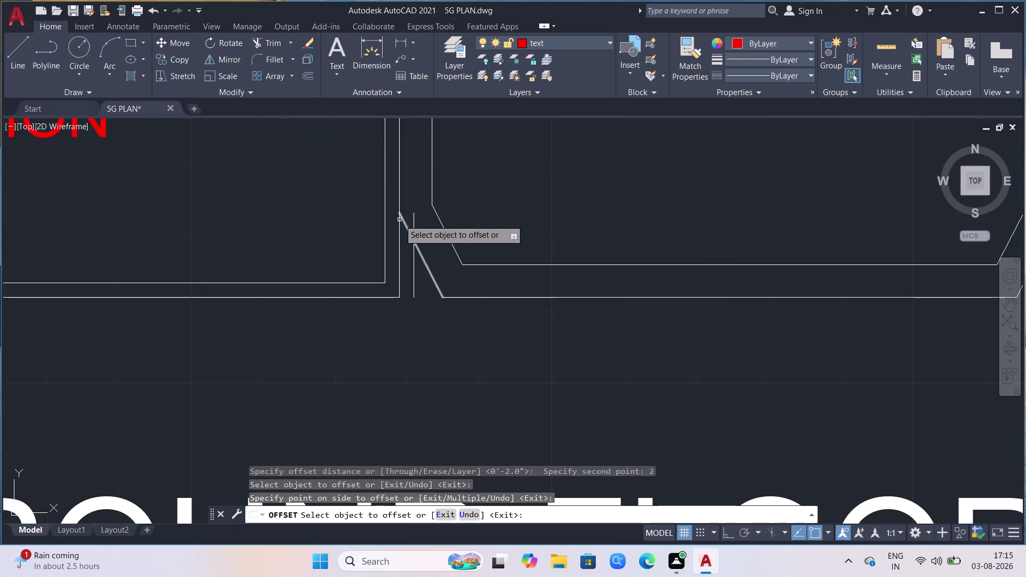
key(Escape)
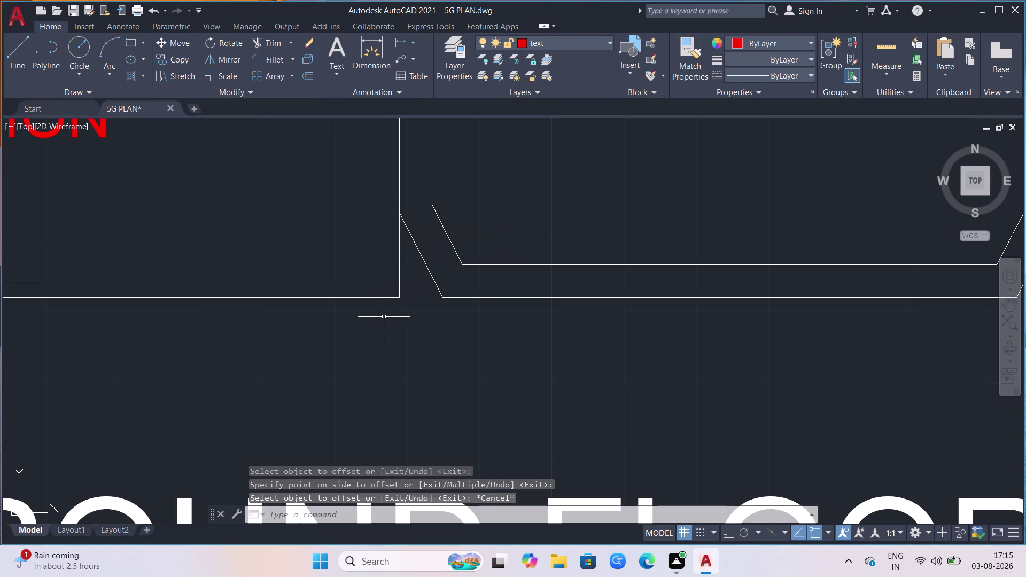
key(e)
key(x)
key(Return)
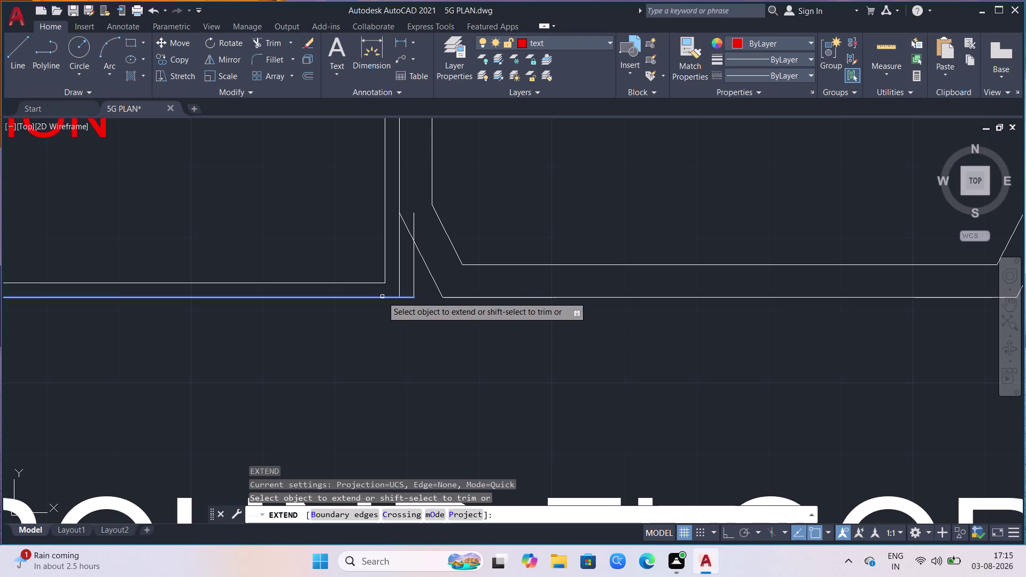
click(382, 297)
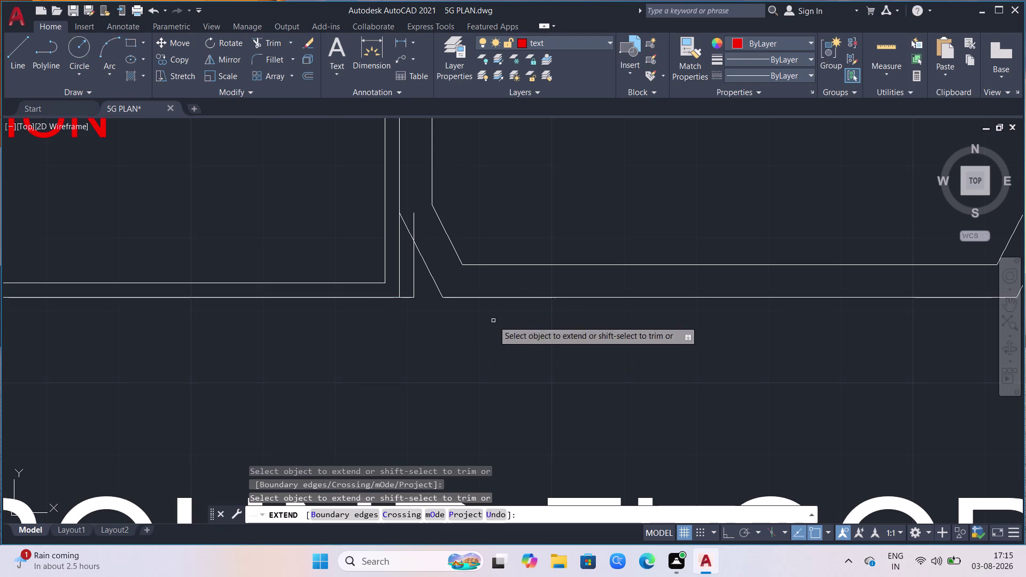
click(414, 225)
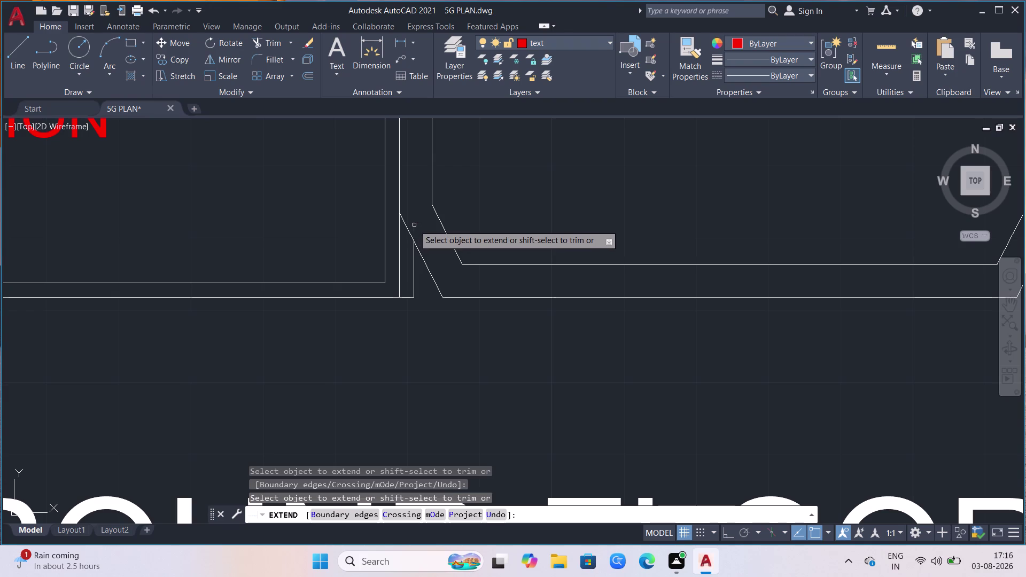
click(386, 231)
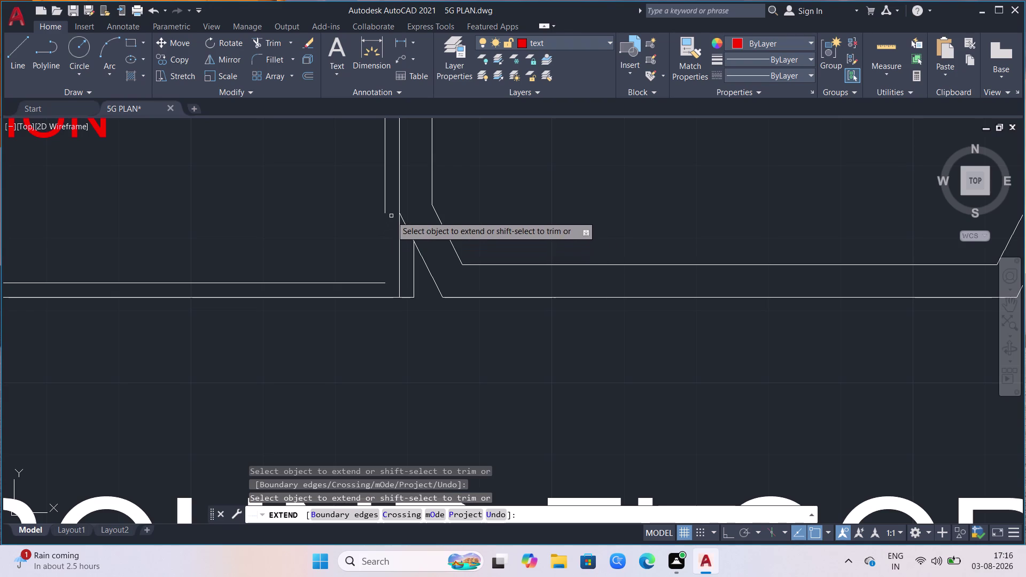
click(387, 205)
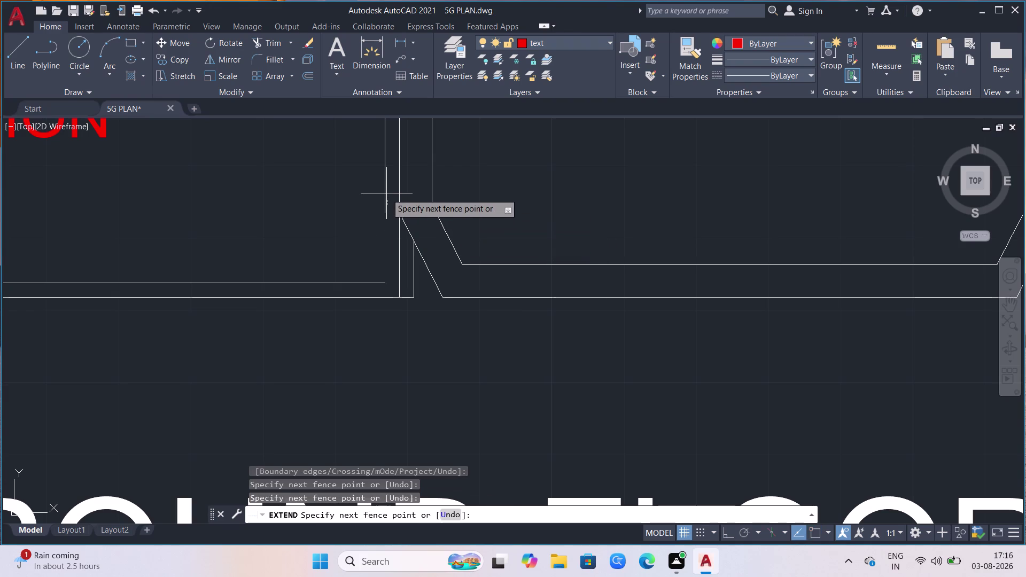
click(387, 194)
scroll(down, 3)
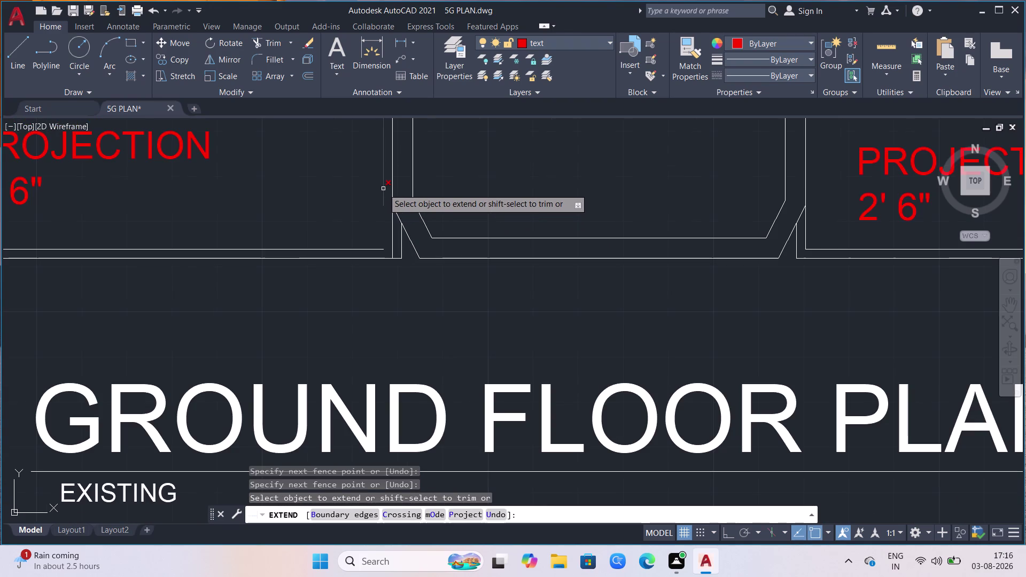
click(383, 189)
scroll(down, 3)
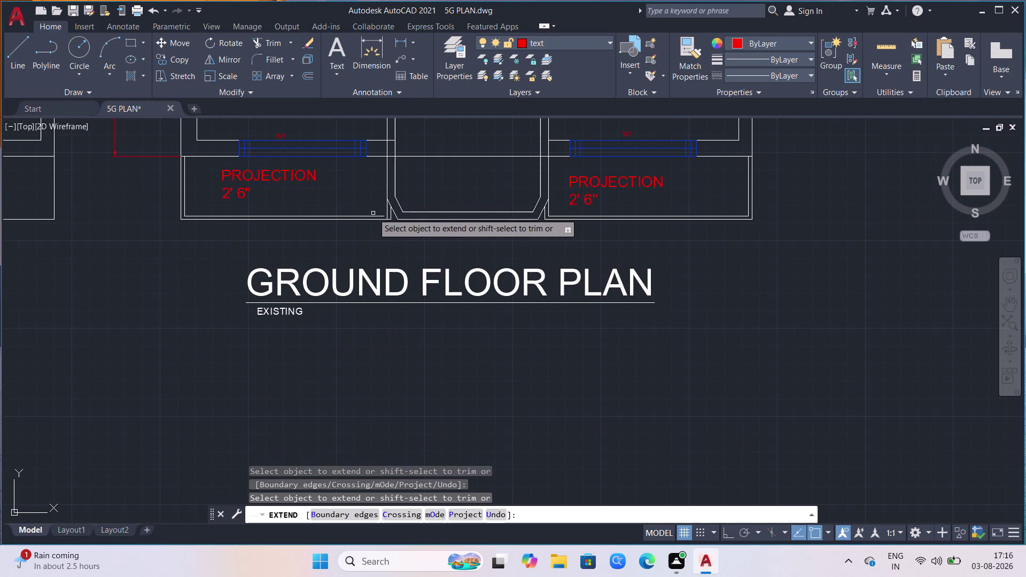
scroll(up, 3)
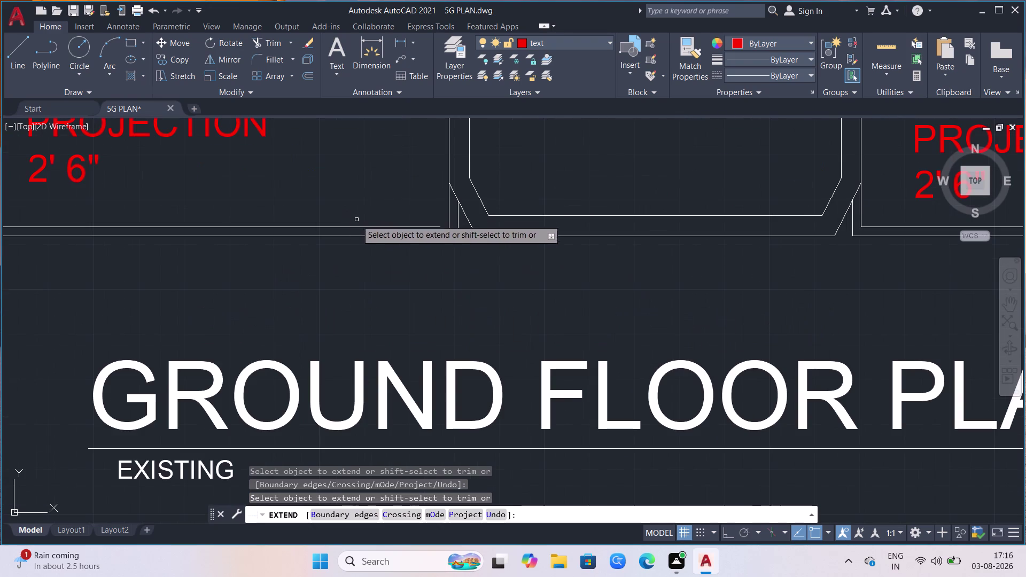
click(421, 226)
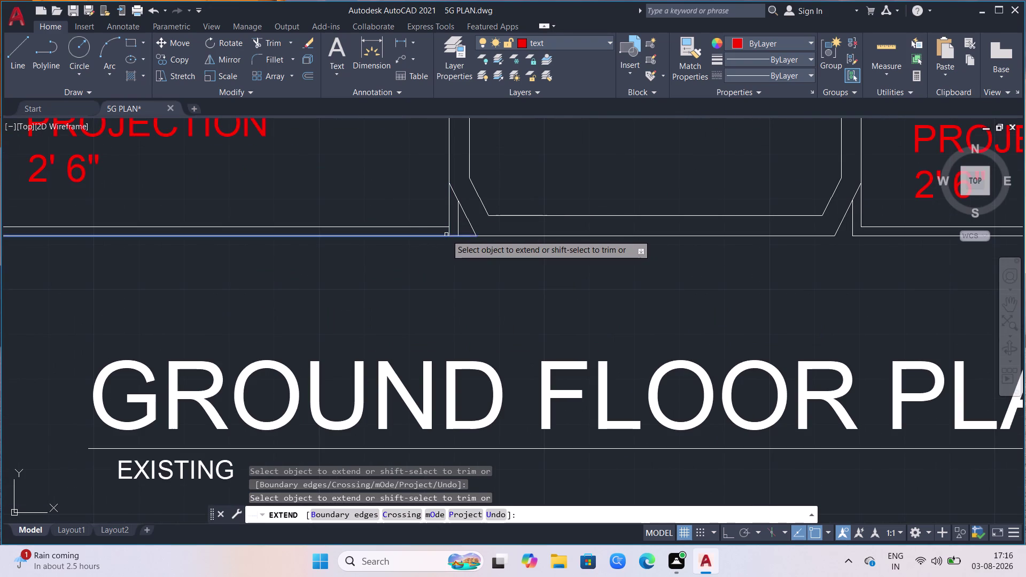
click(449, 233)
scroll(down, 3)
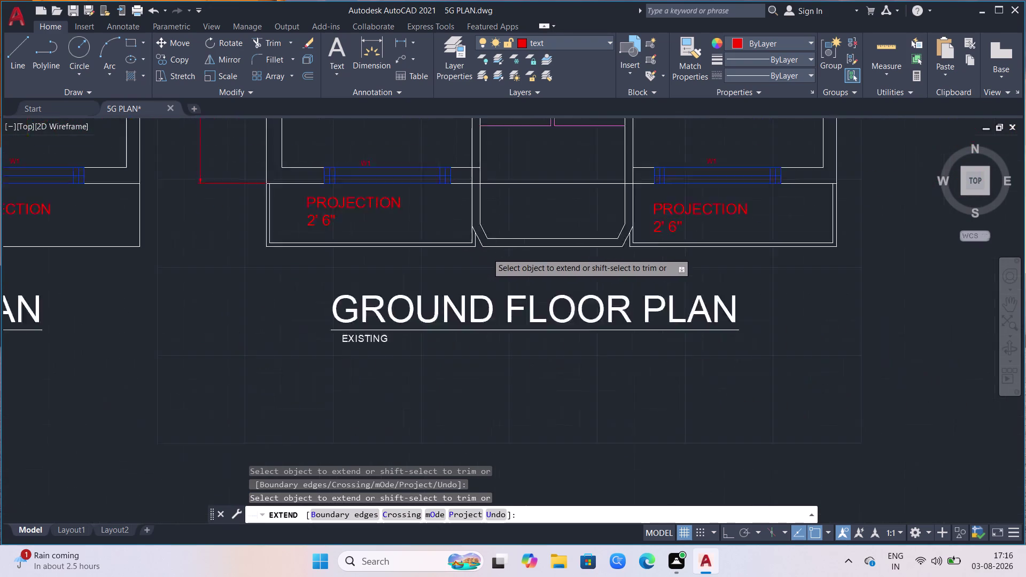
Zoom out to review all three plans, then cancel the EXTEND command.
scroll(down, 3)
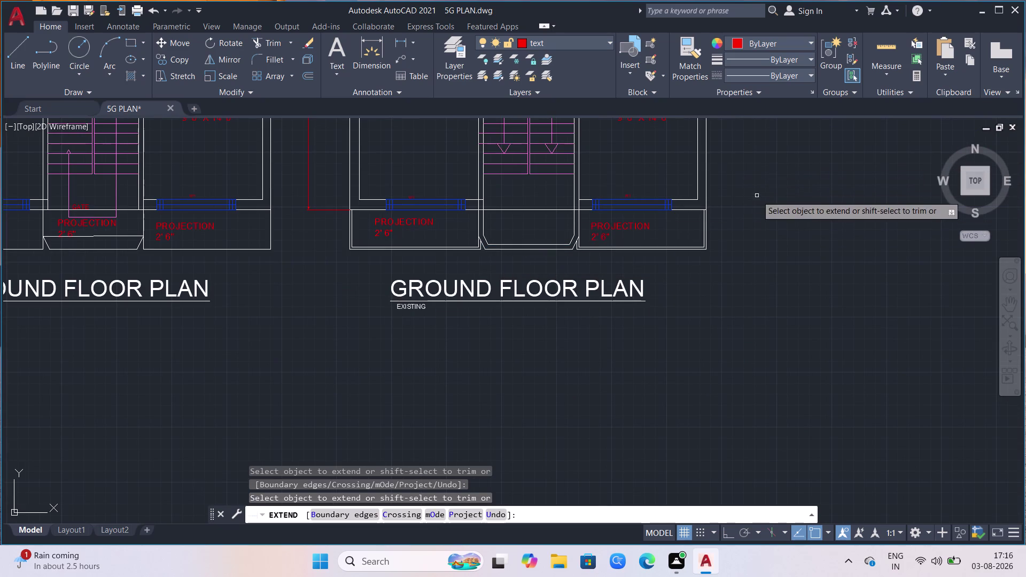
scroll(down, 3)
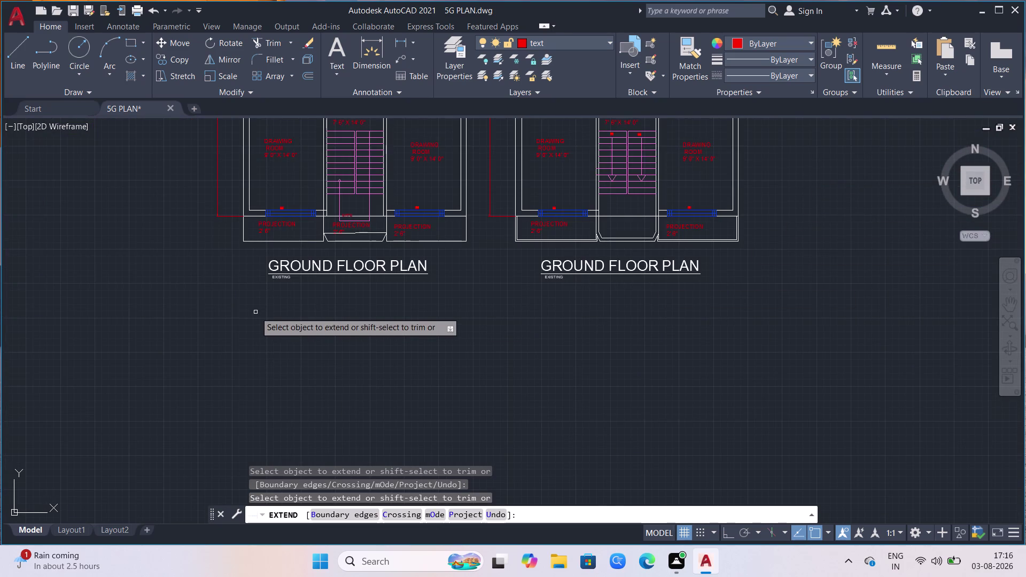
scroll(down, 3)
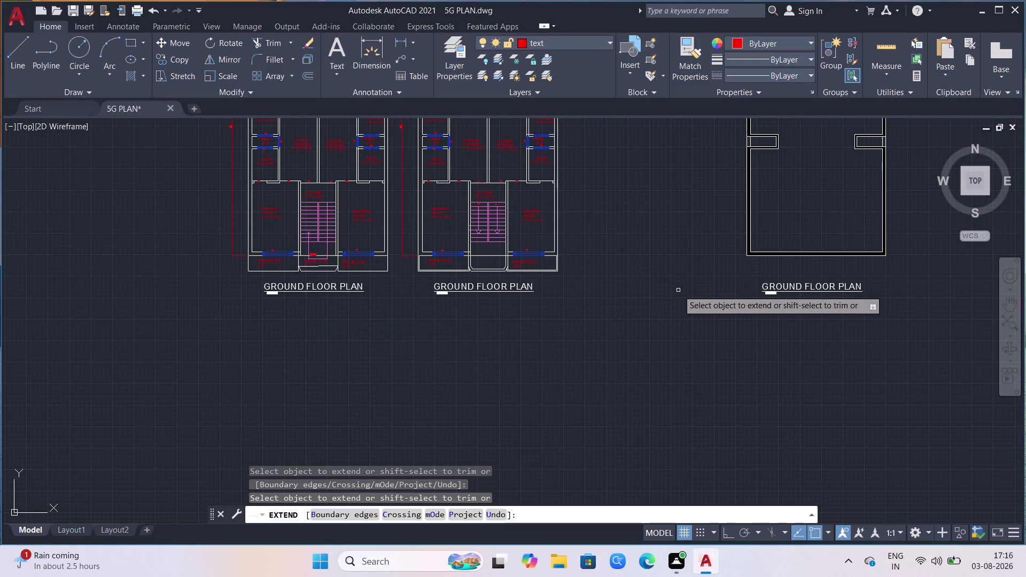
scroll(down, 3)
scroll(up, 3)
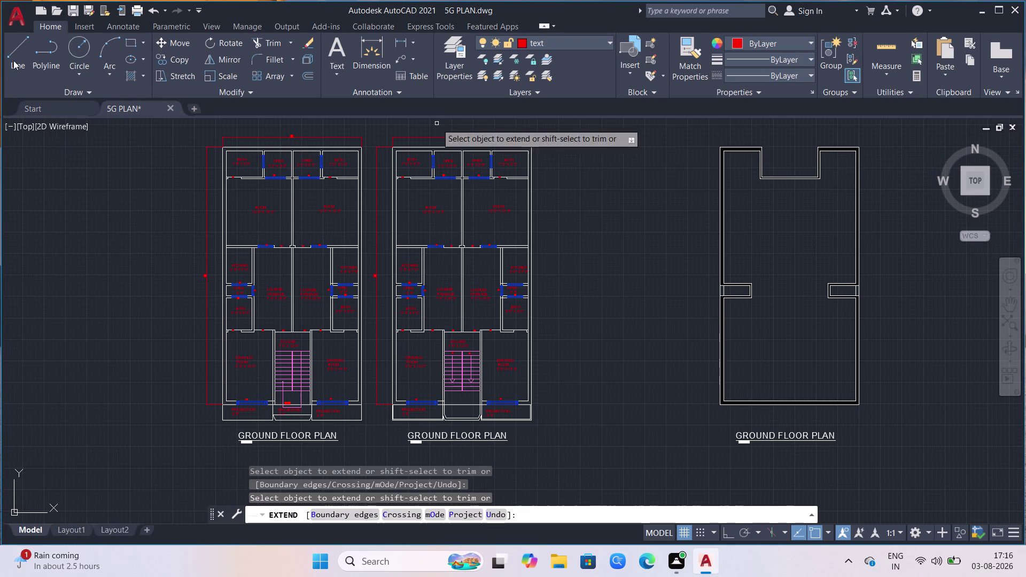
scroll(up, 3)
scroll(down, 3)
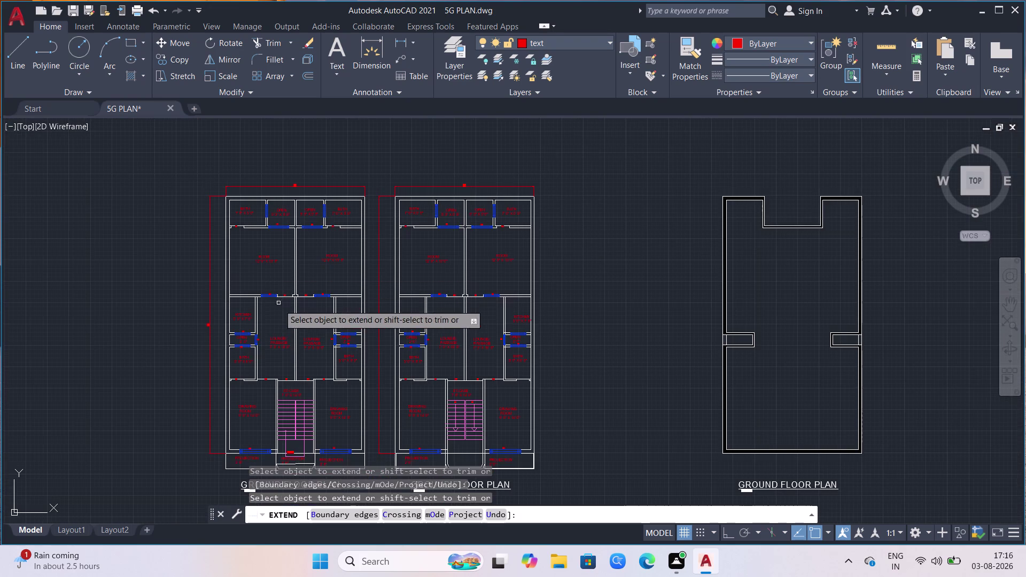
scroll(down, 3)
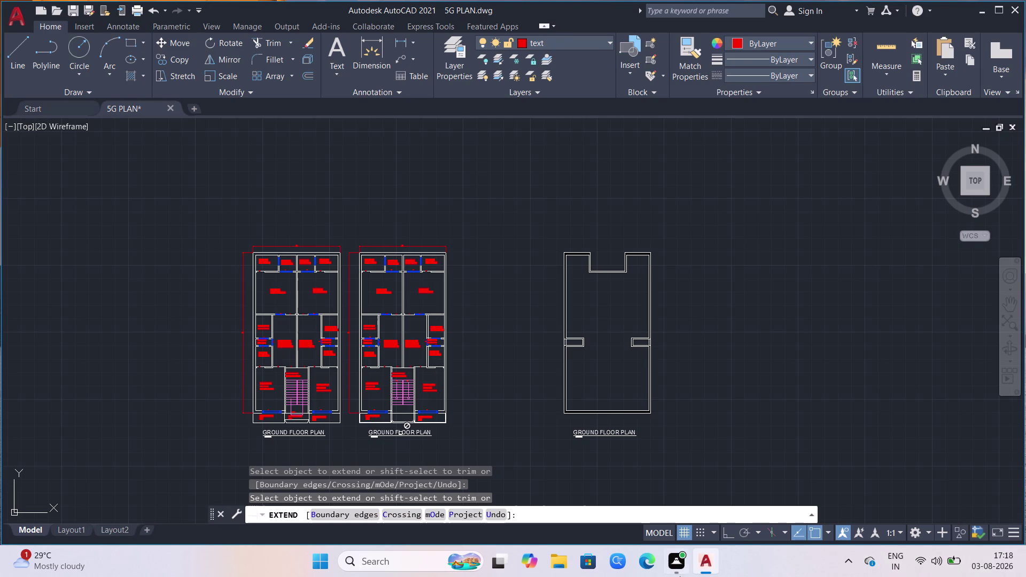
scroll(up, 3)
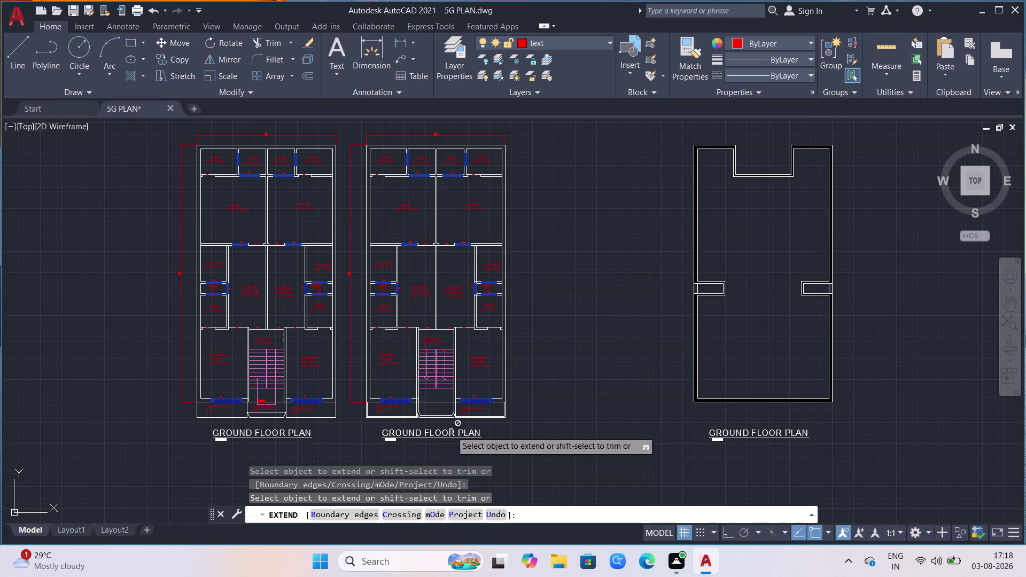
scroll(up, 3)
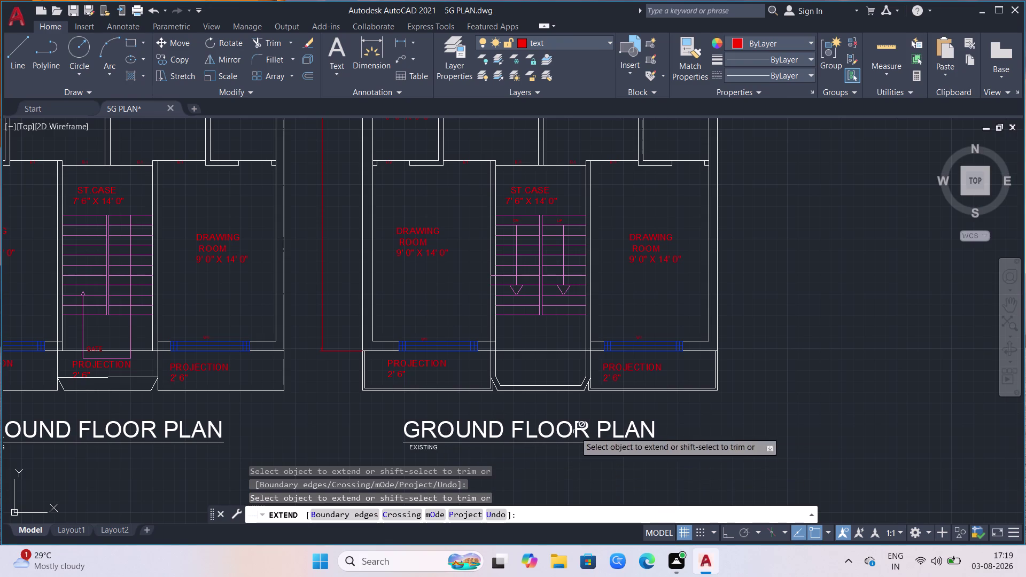
click(806, 420)
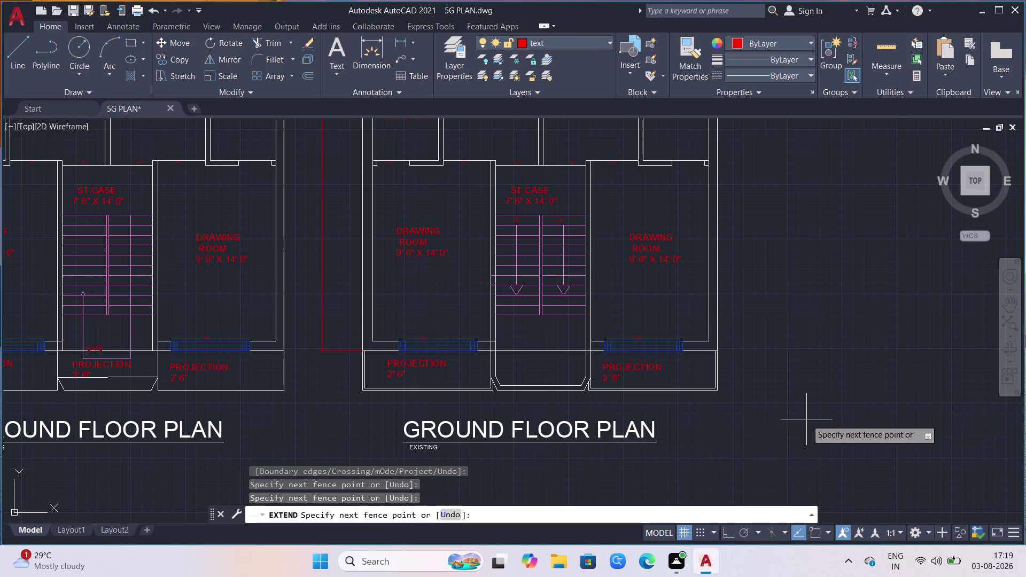
key(Escape)
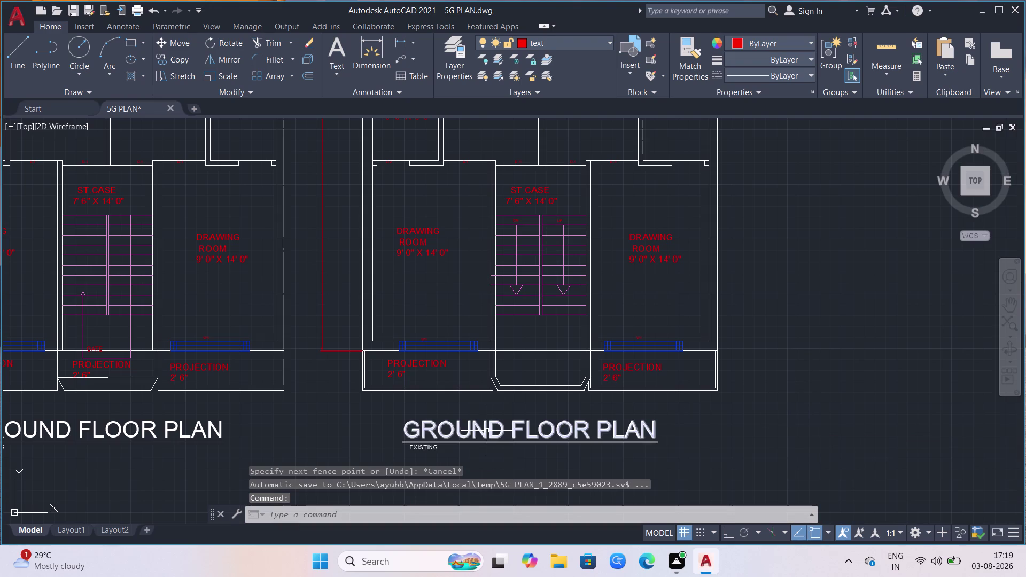
Open the copied plan's GROUND FLOOR PLAN title for editing with MT.
click(485, 433)
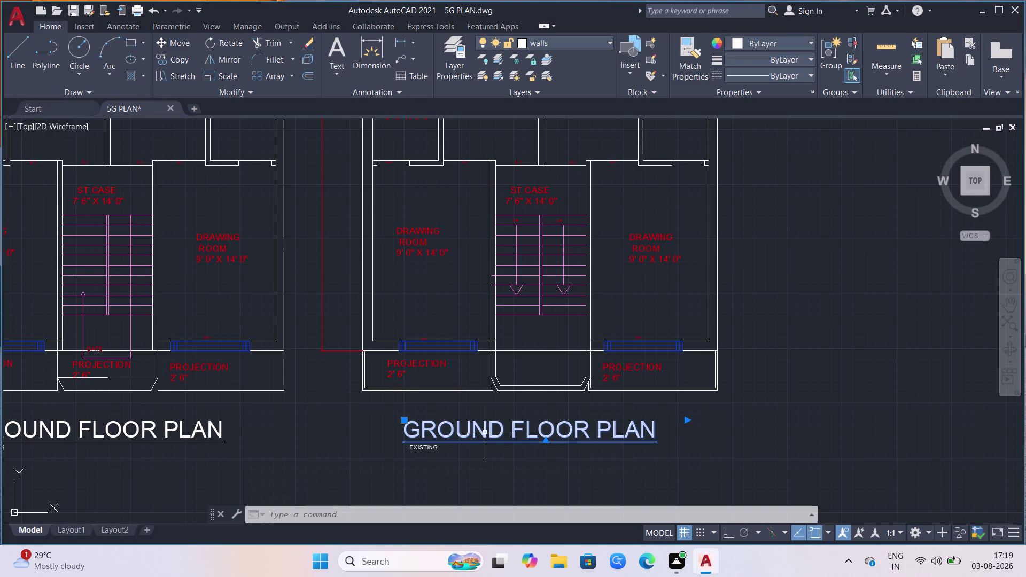
text(MT)
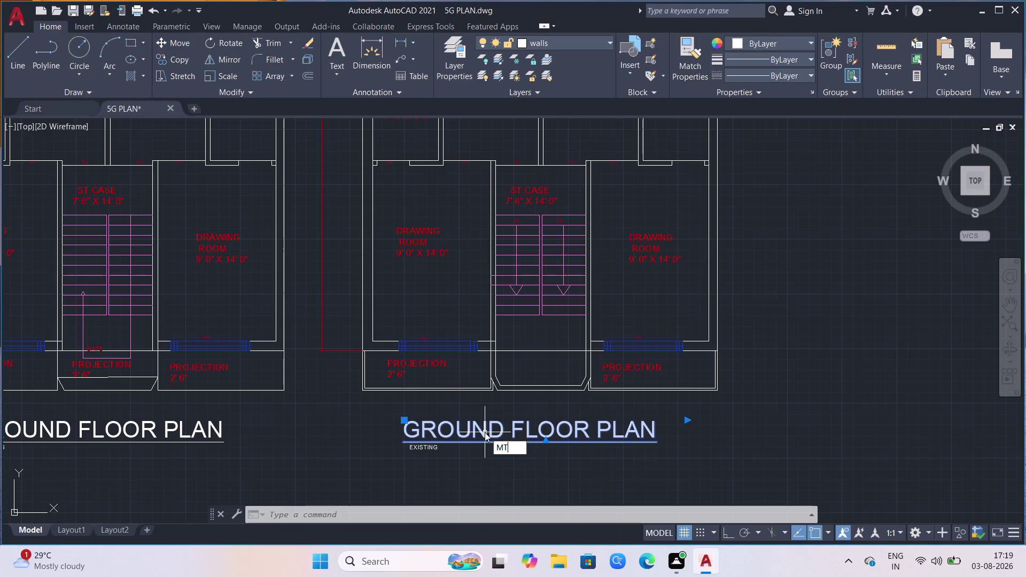
click(534, 475)
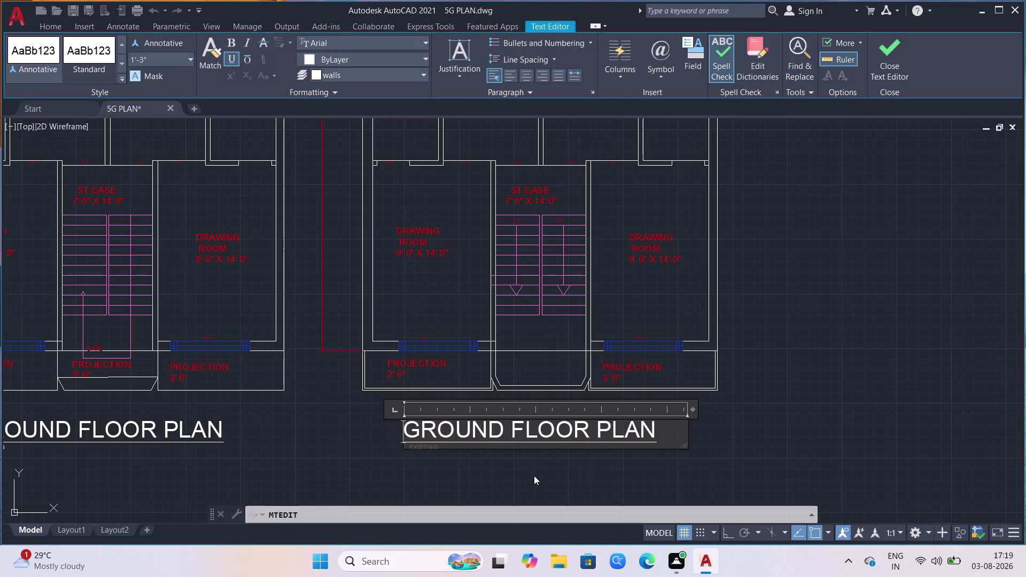
click(505, 432)
Replace the word GROUND with FIRST in the title and close the editor.
key(BackSpace)
key(BackSpace)
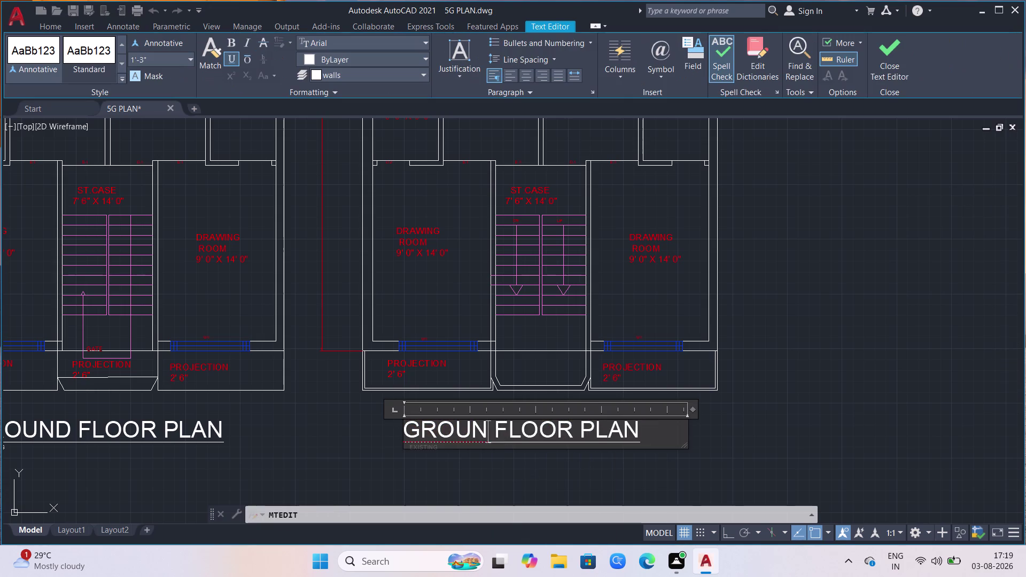
key(BackSpace)
key(BackSpace)
key(BackSpace)
key(BackSpace)
text(F)
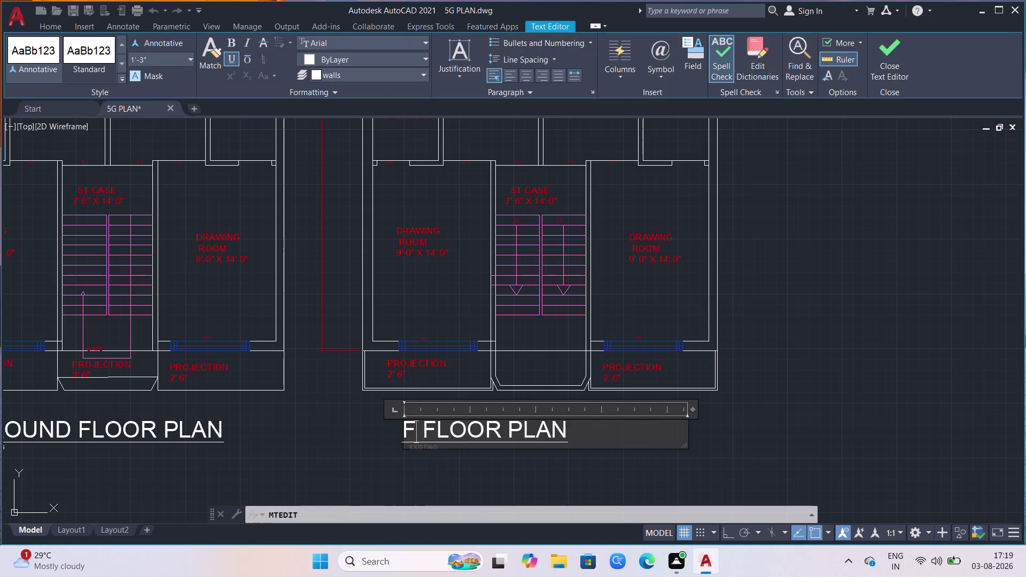
text(IRSE)
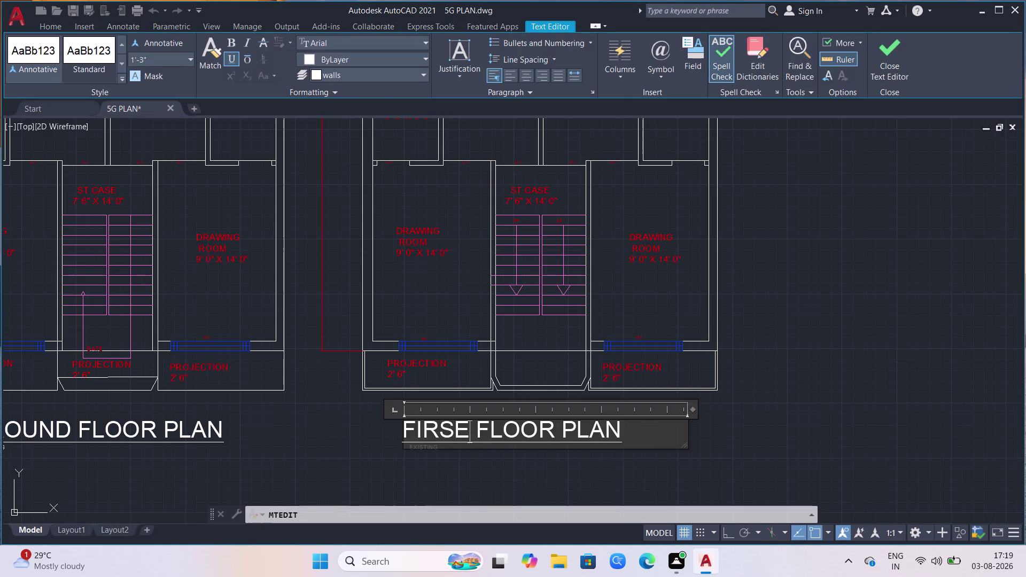
key(BackSpace)
key(t)
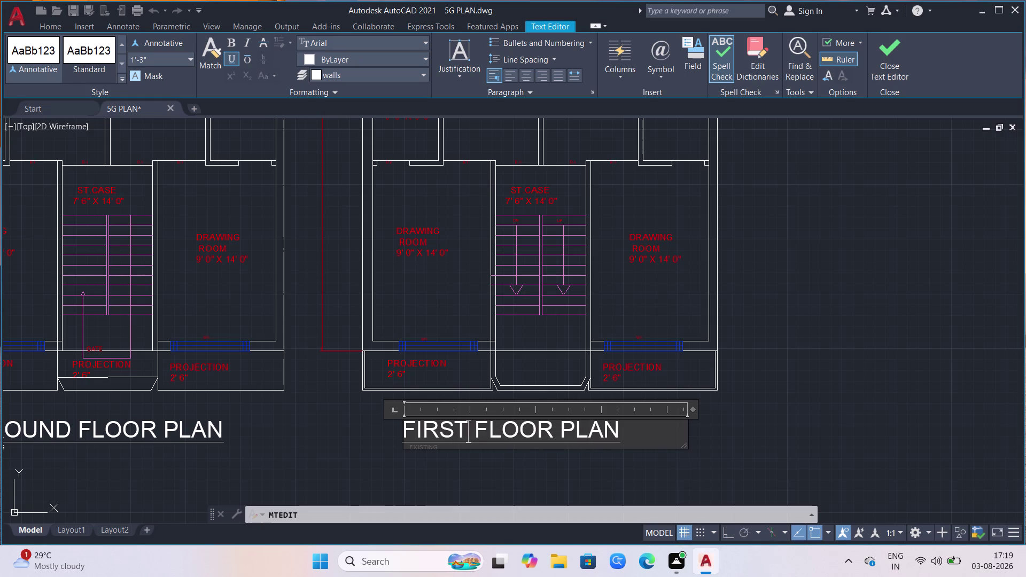
click(743, 450)
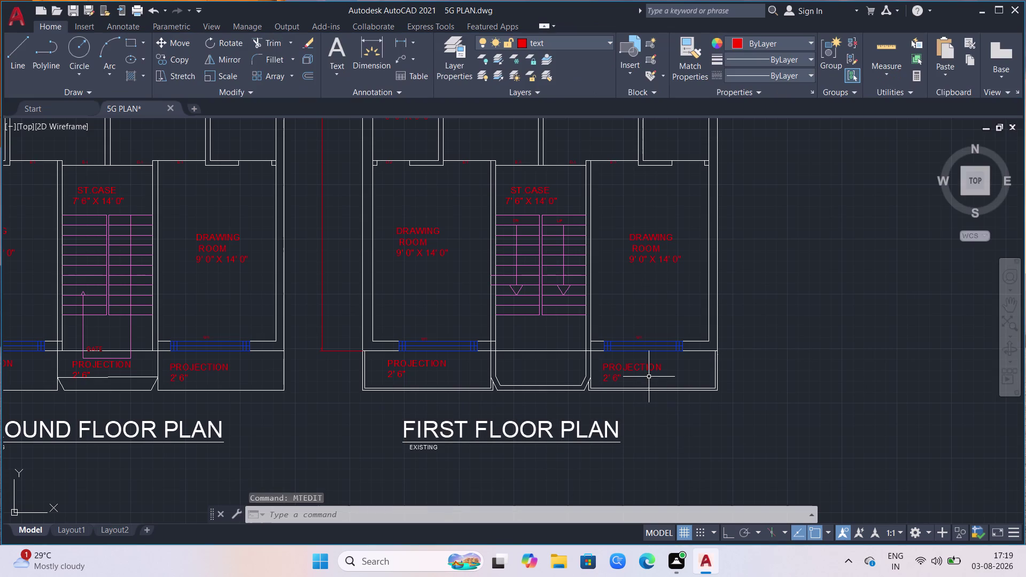
Zoom into the first-floor plan and start a linear dimension at the lounge's top wall corner.
scroll(down, 3)
scroll(down, 3)
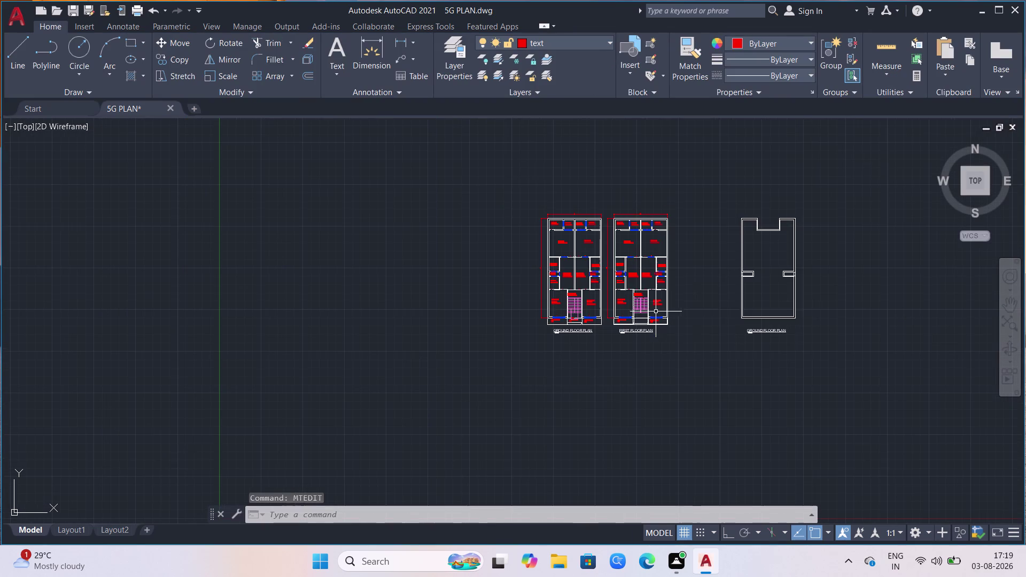
scroll(up, 3)
scroll(down, 3)
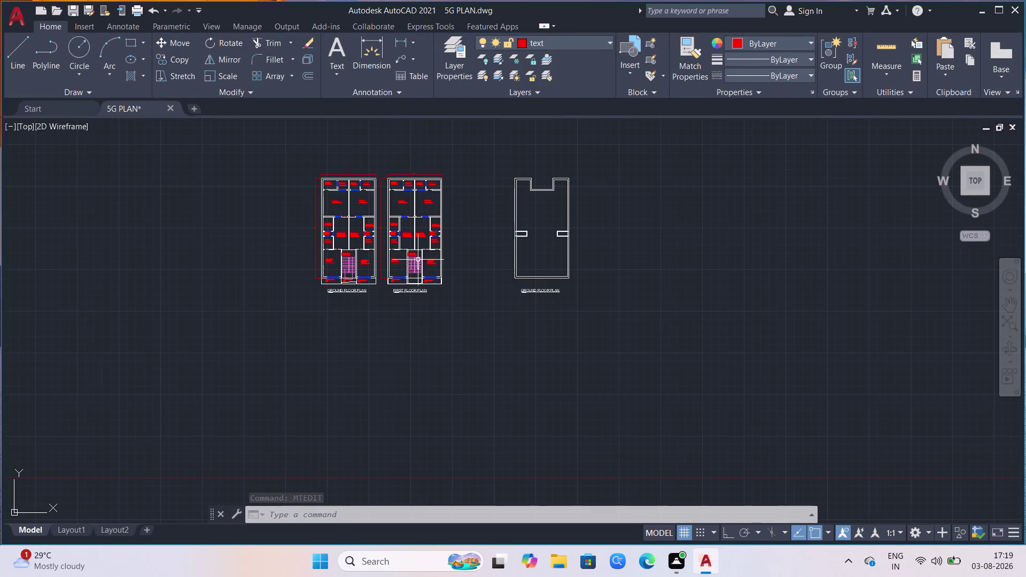
scroll(up, 3)
scroll(down, 3)
scroll(up, 3)
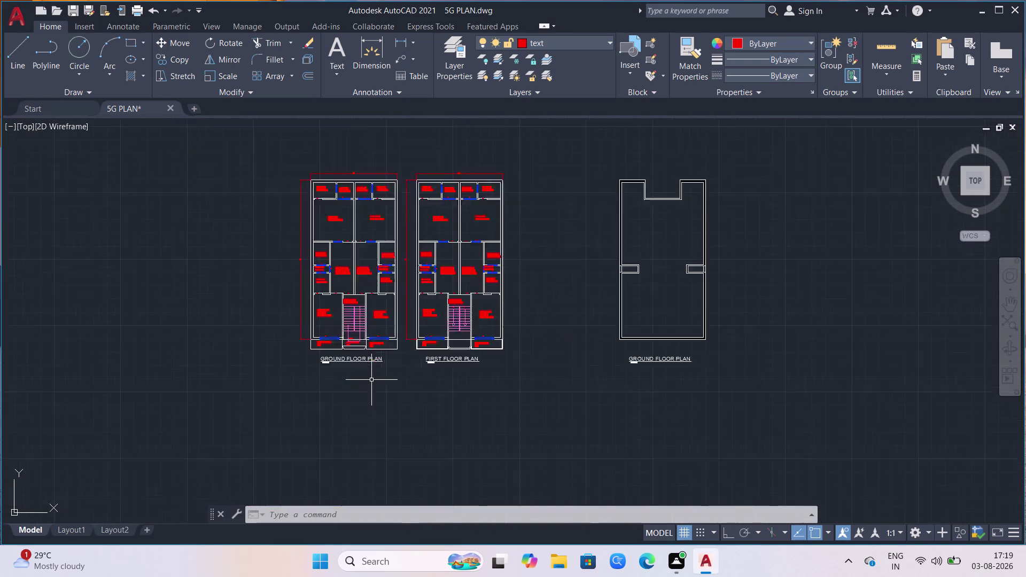
scroll(up, 3)
scroll(up, 3)
scroll(up, 3)
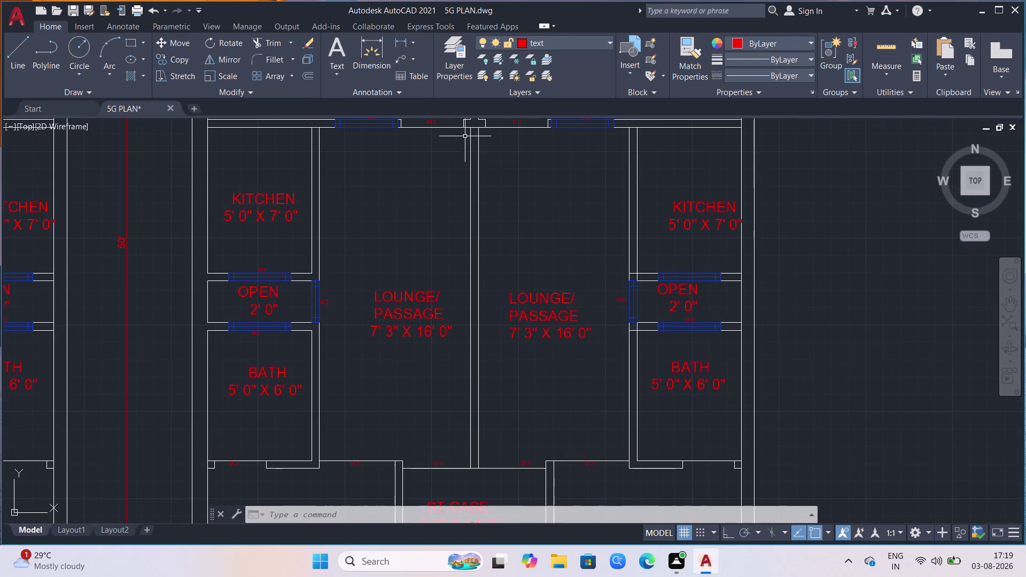
click(406, 36)
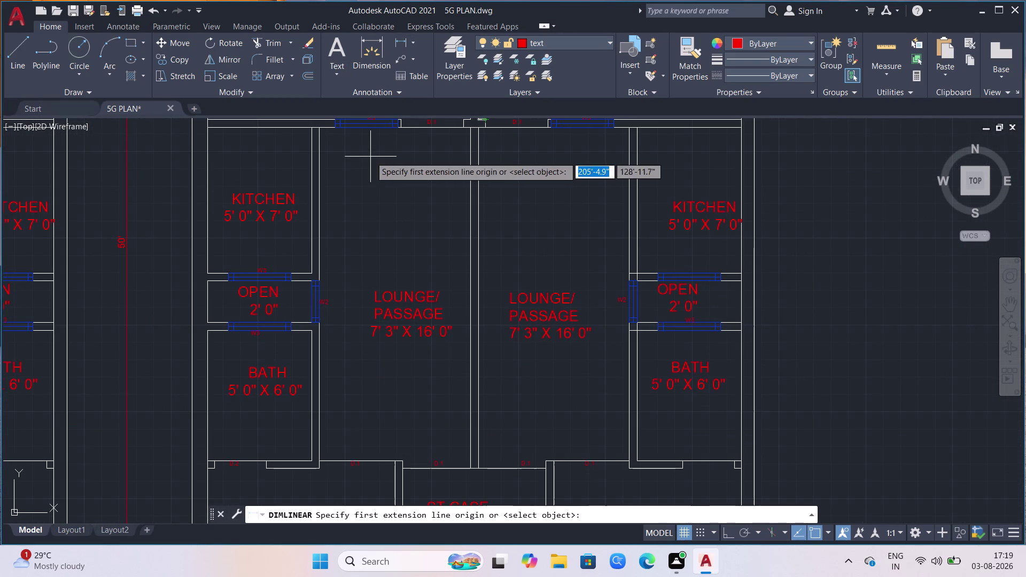
click(331, 128)
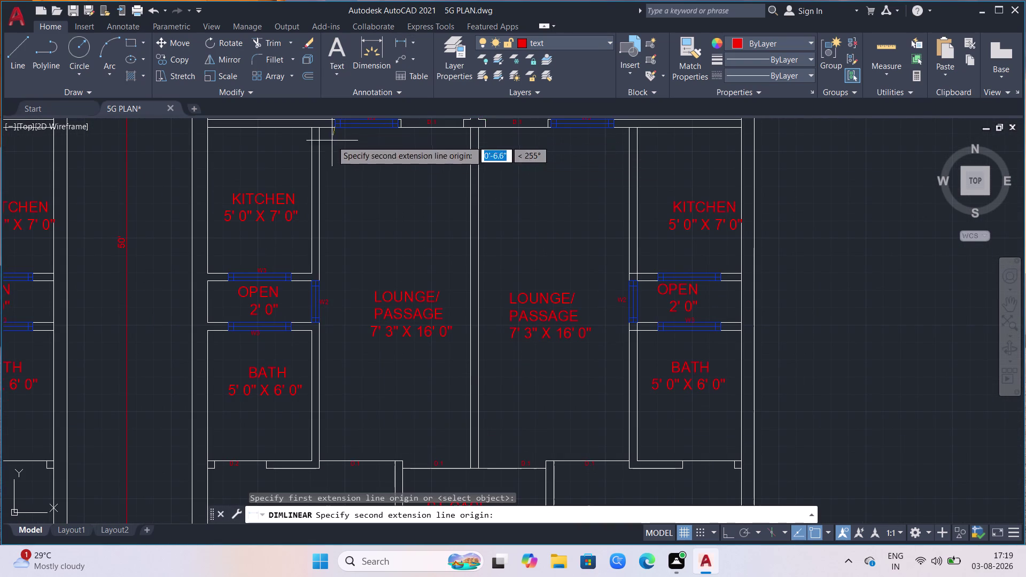